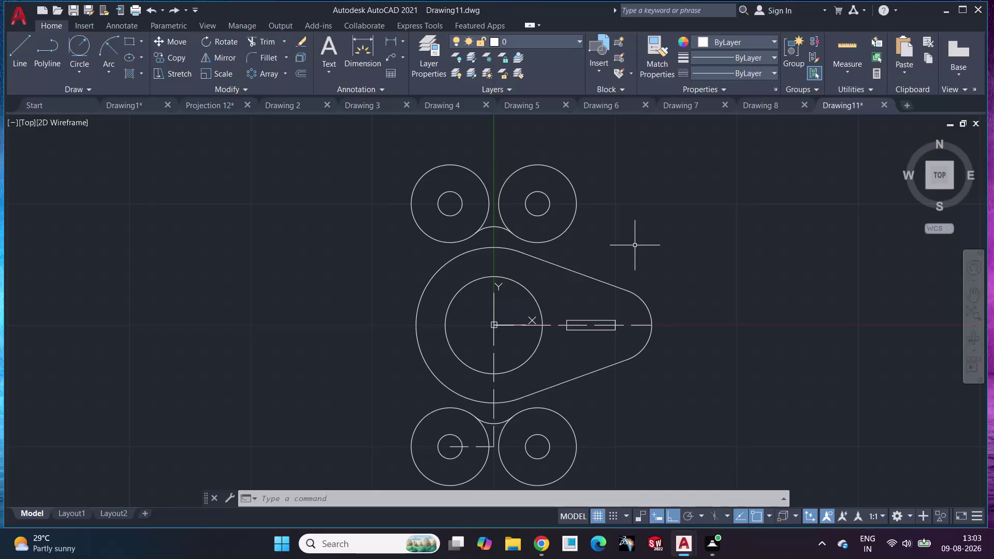
Draw a radius-32 Tan,Tan,Radius circle on the two top circles, undo it, and list circle methods.
middle_drag(642, 283, 642, 249)
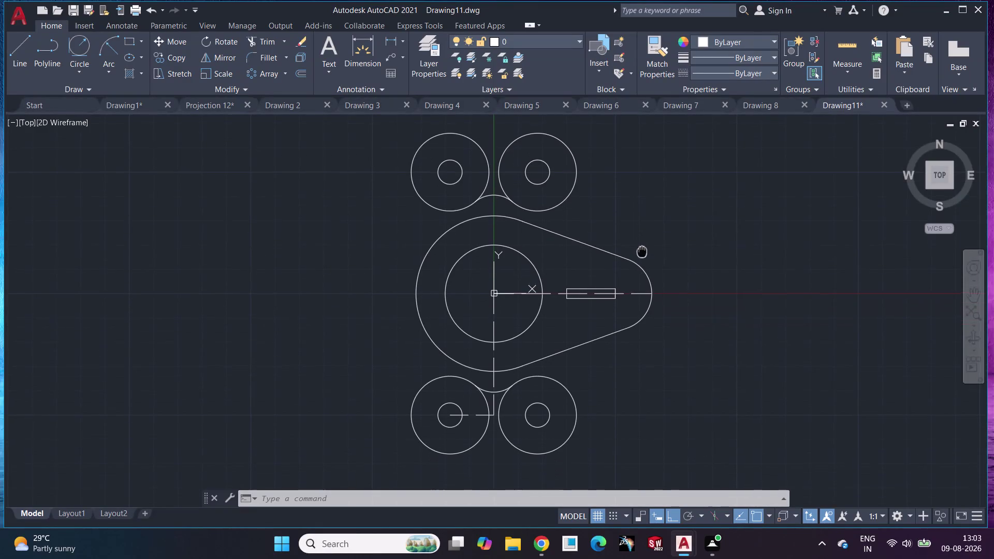
middle_drag(643, 249, 626, 289)
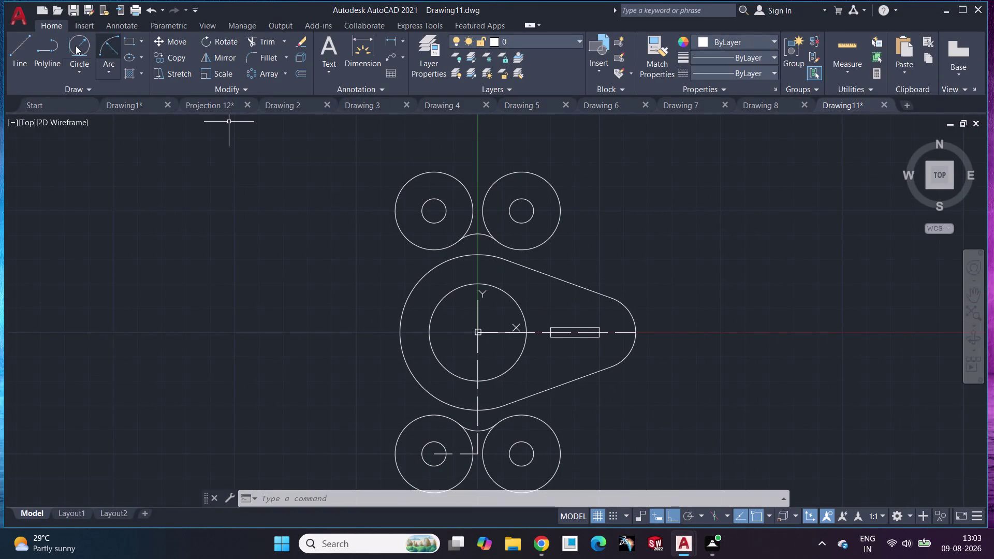
click(76, 46)
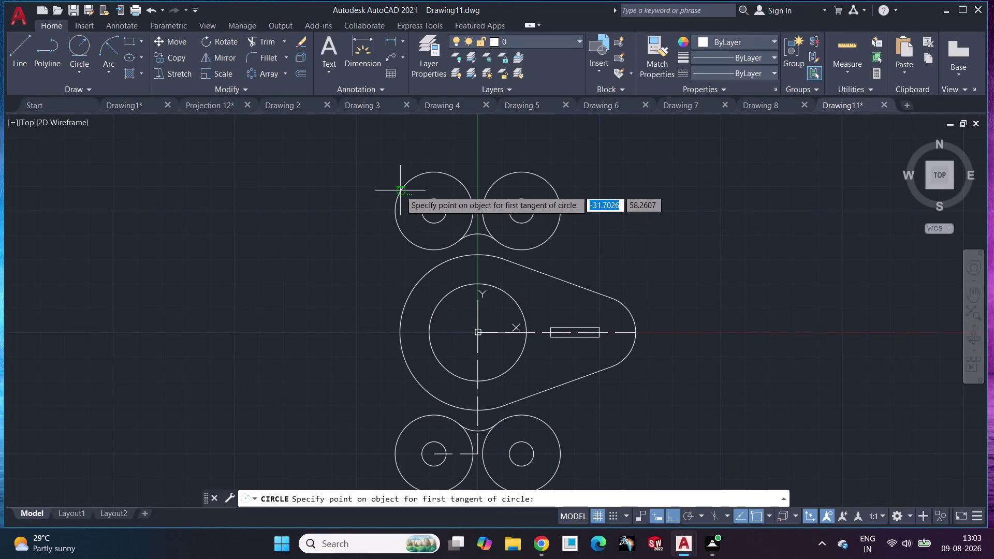
click(400, 191)
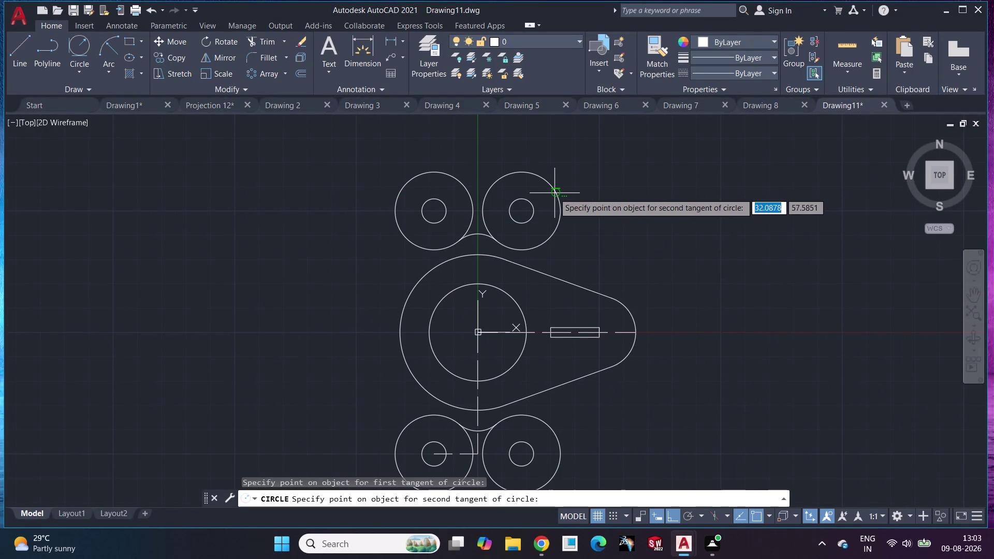
click(558, 196)
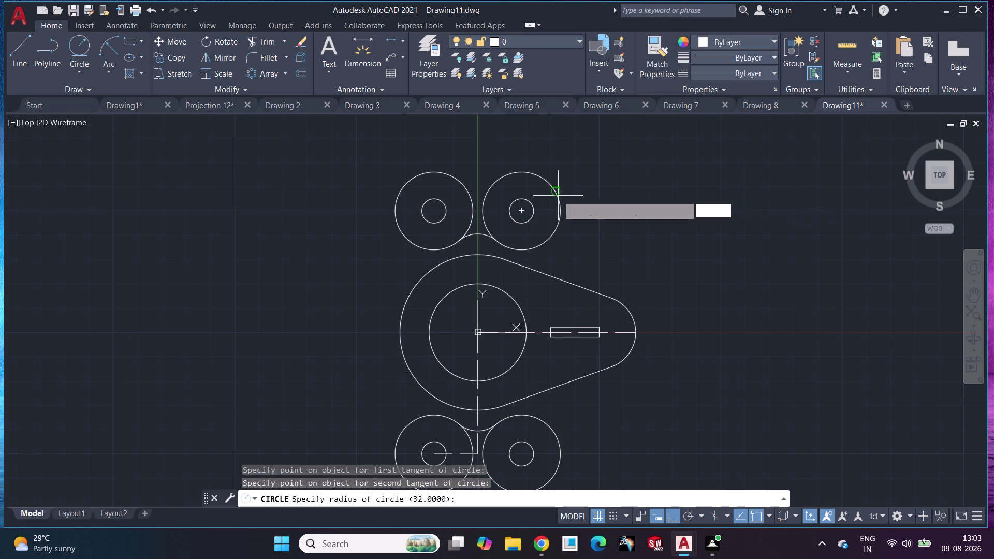
text(32)
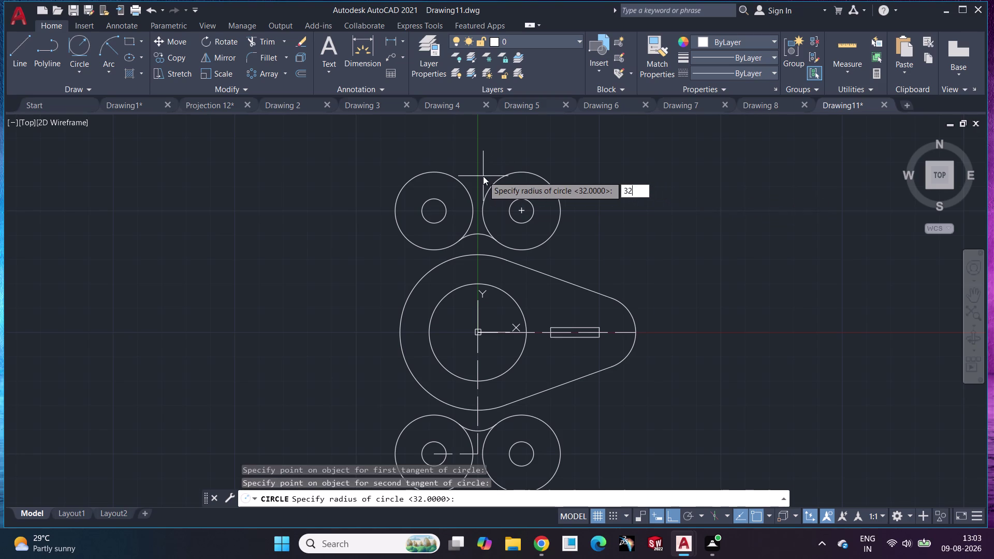
key(Return)
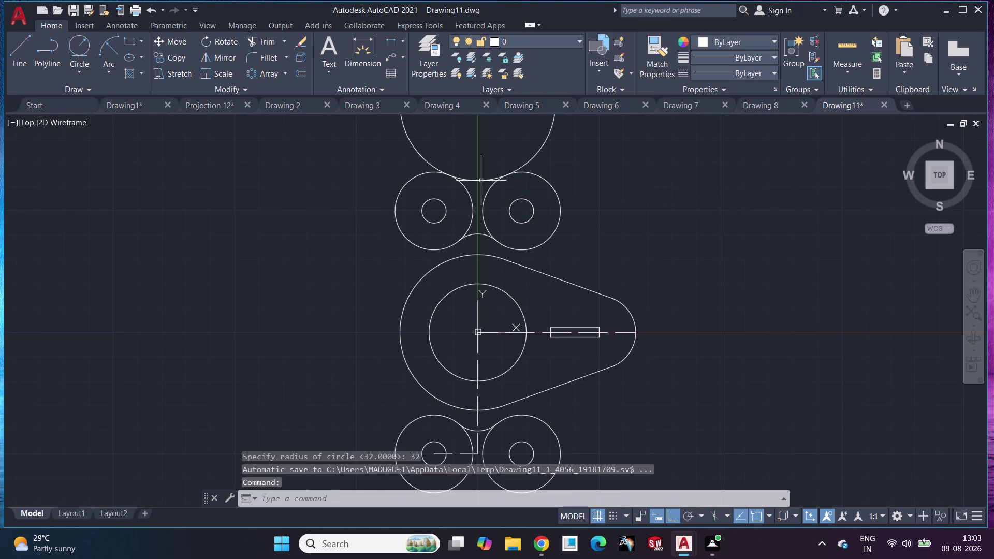
key(ctrl+z)
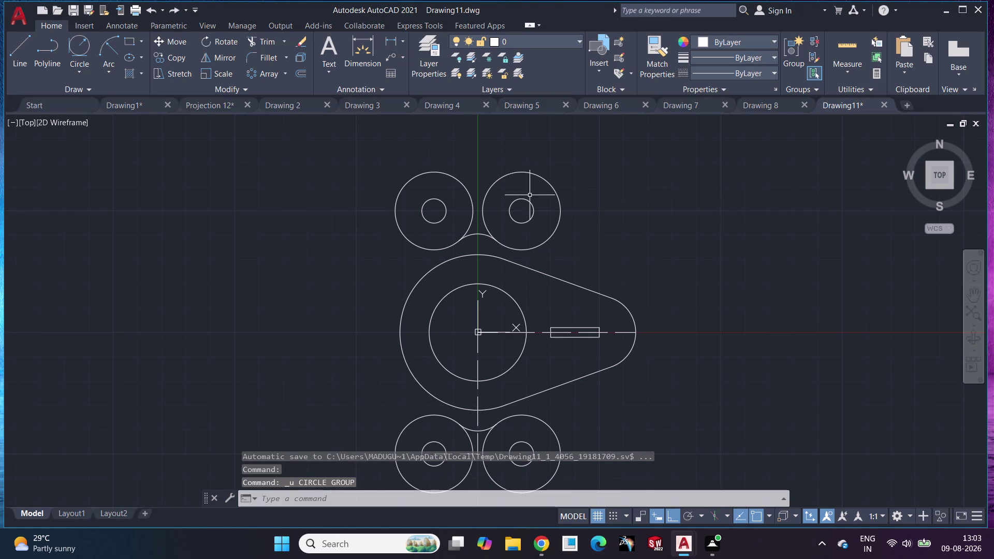
click(83, 72)
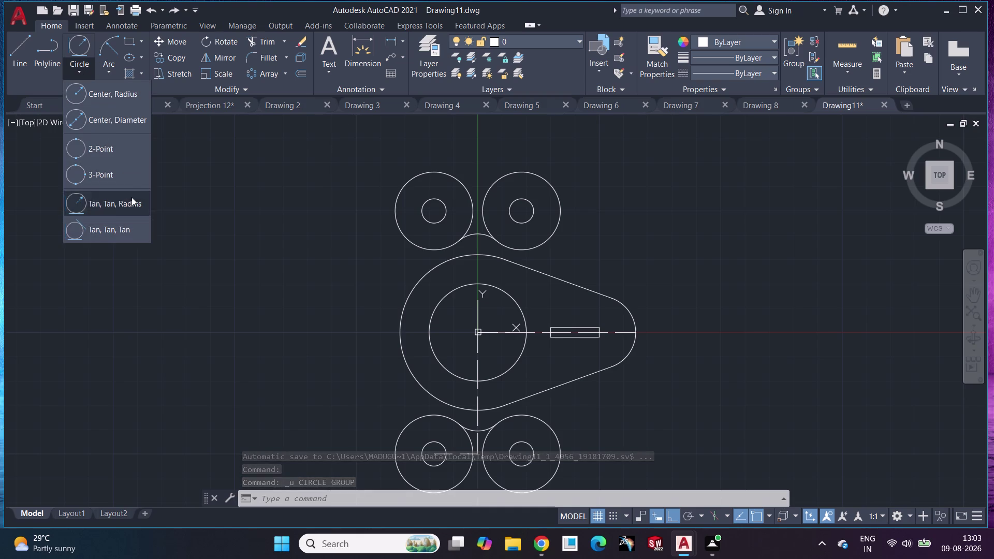
Draw a radius-12 circle tangent to the upper-left circle and the main outer circle.
click(208, 209)
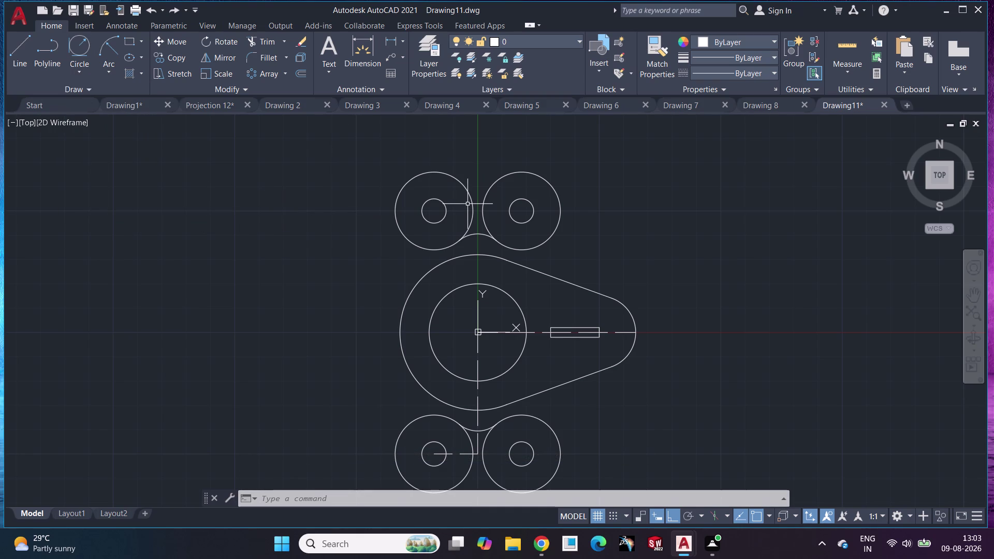
click(88, 41)
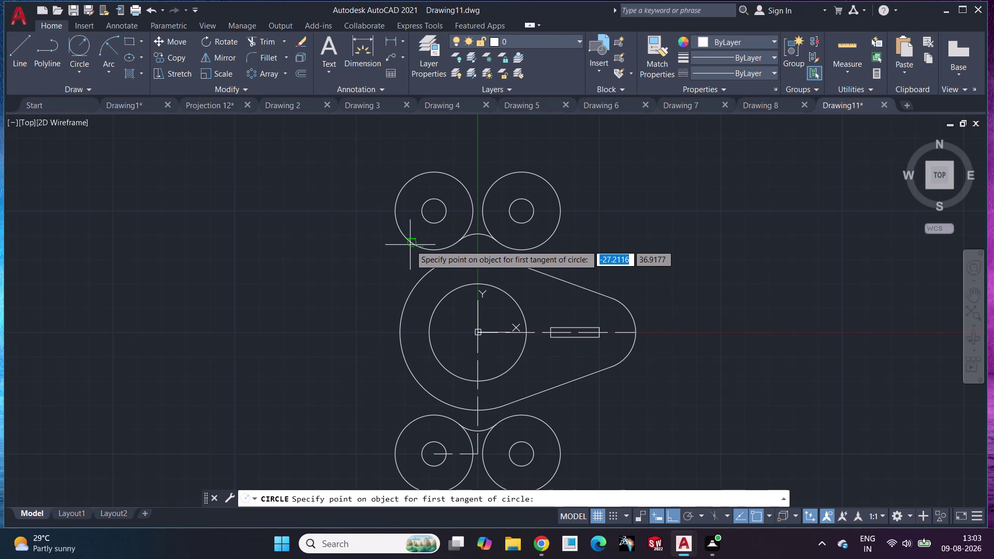
click(412, 244)
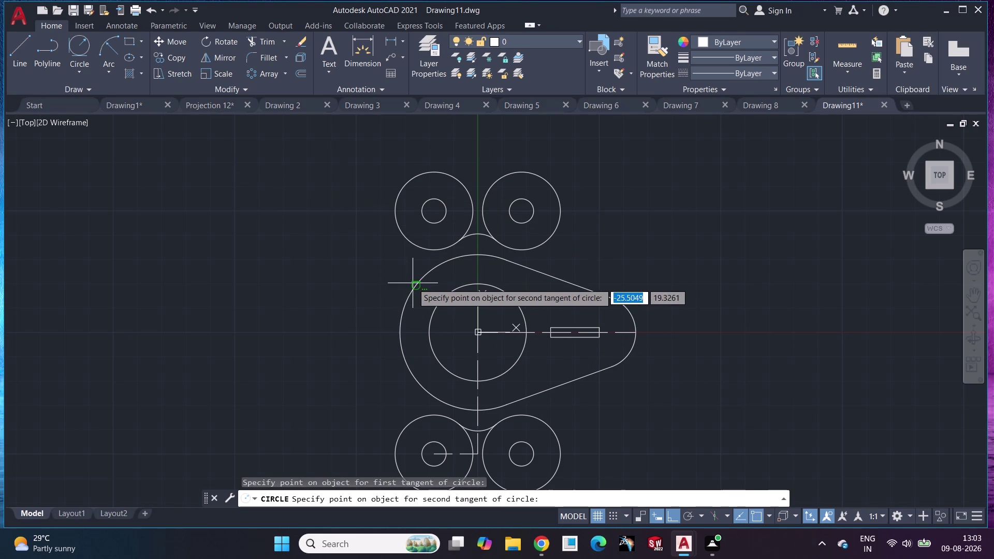
click(415, 286)
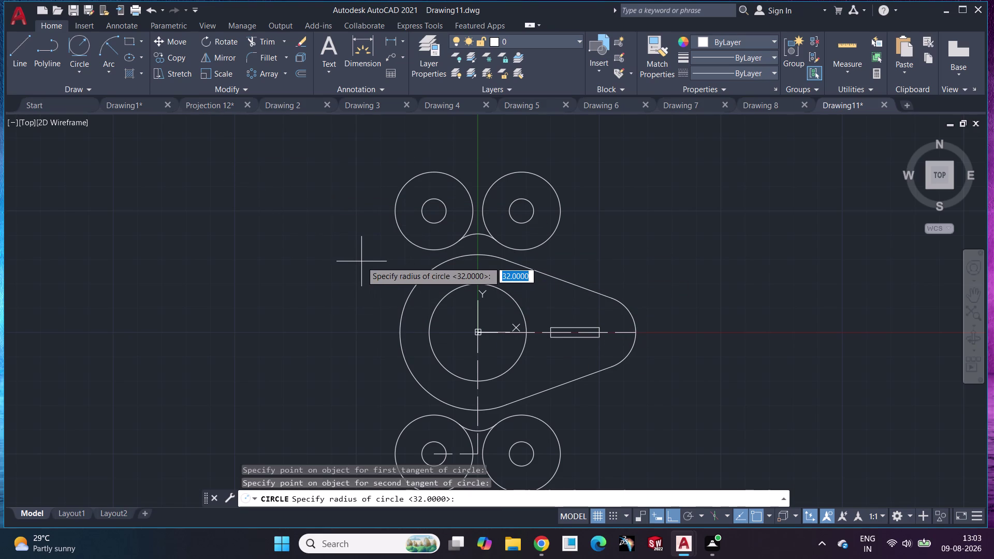
key(3)
key(BackSpace)
text(12)
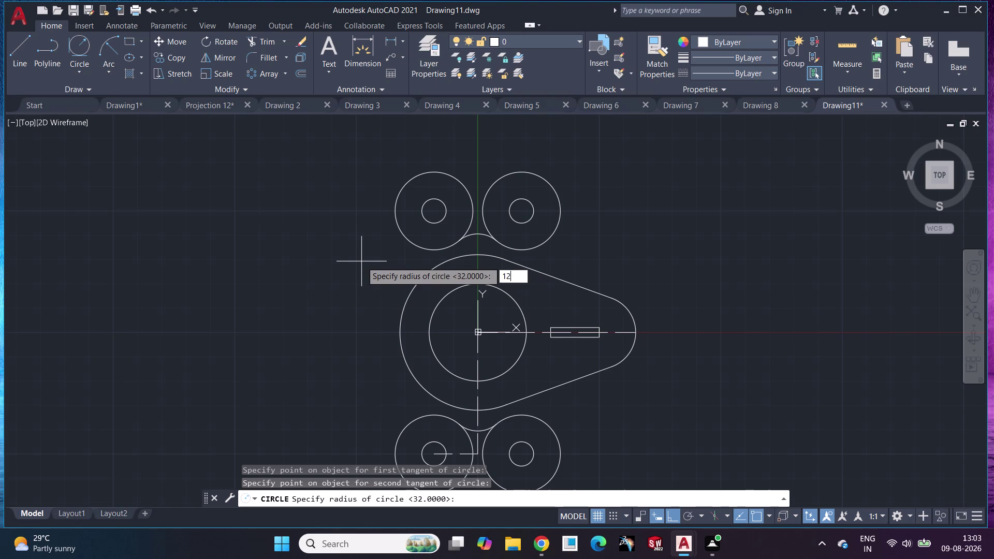
key(Return)
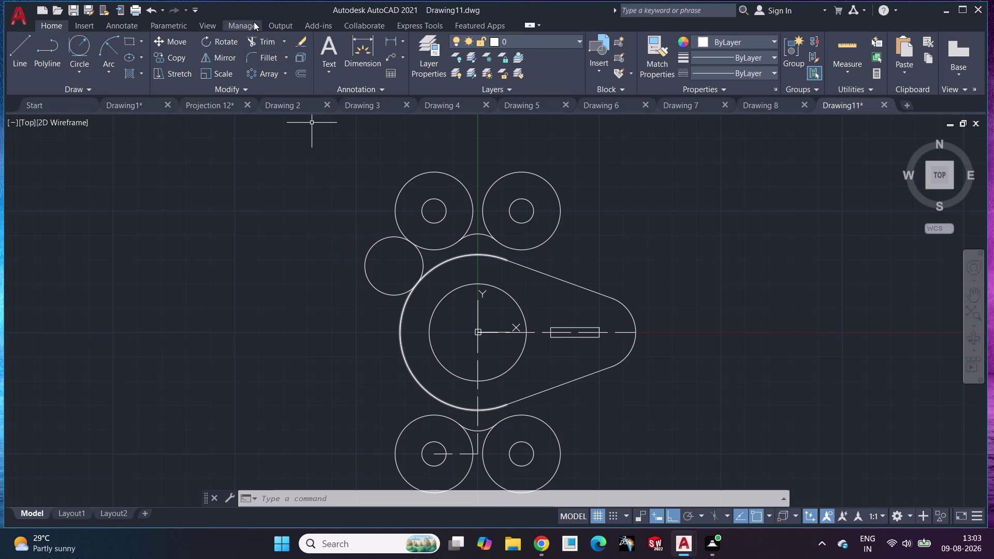
Trim the outer part of the R12 circle to leave a blending arc.
click(259, 36)
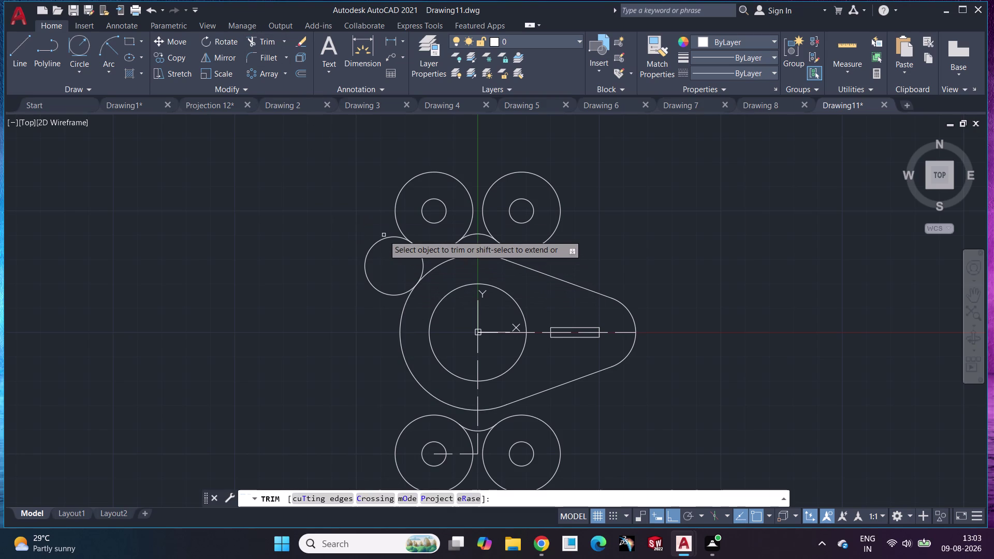
click(385, 237)
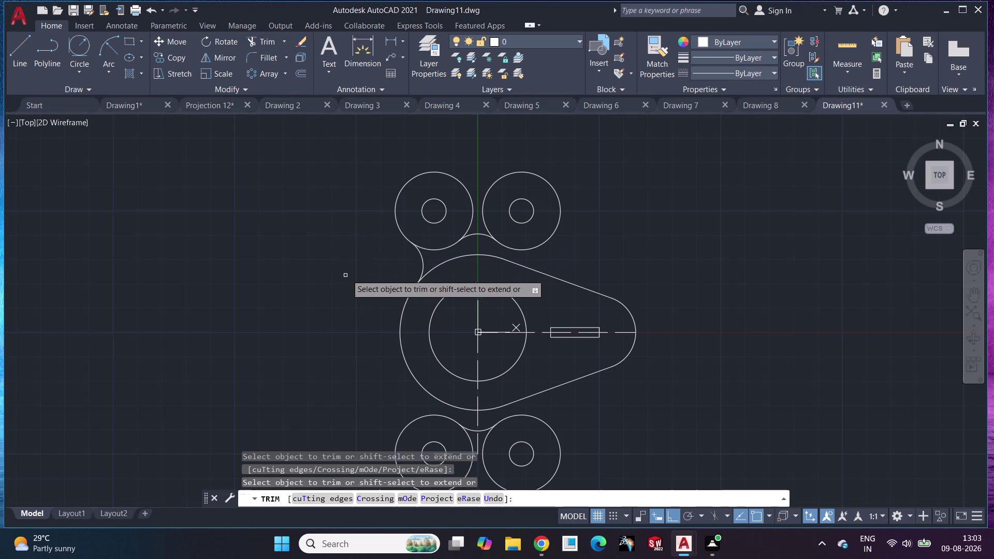
key(Escape)
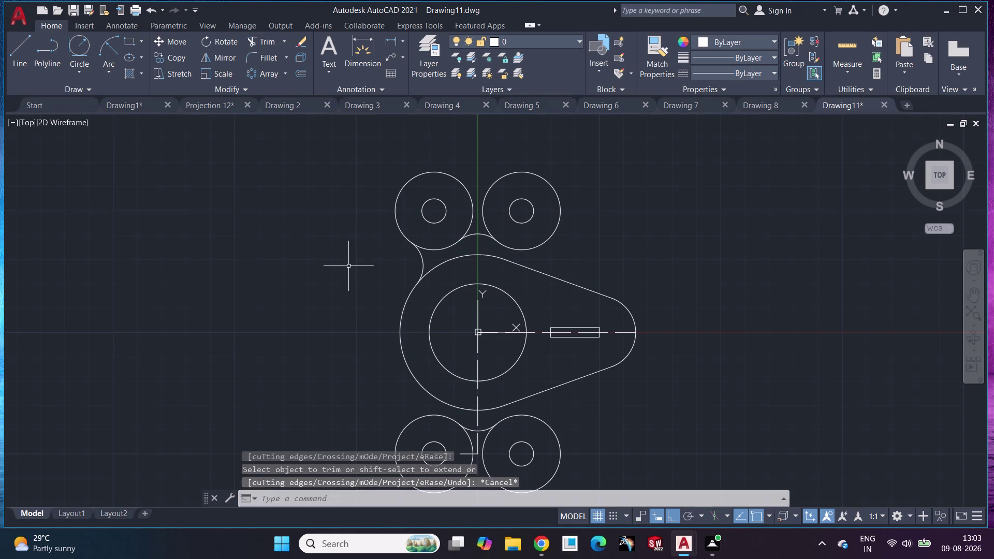
click(17, 45)
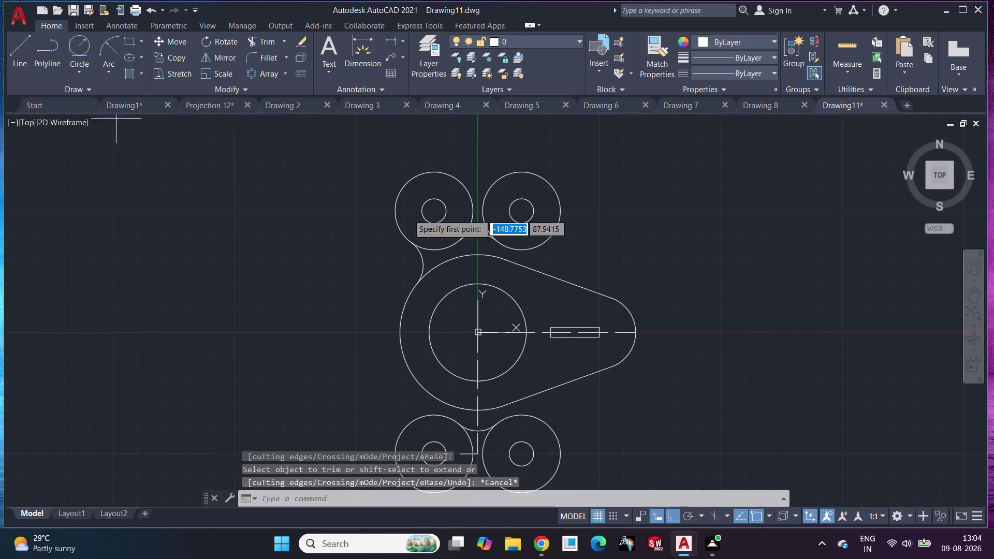
Draw a vertical line from the upper-right circle down to the sloped edge, then select it with the R12 arc.
scroll(up, 3)
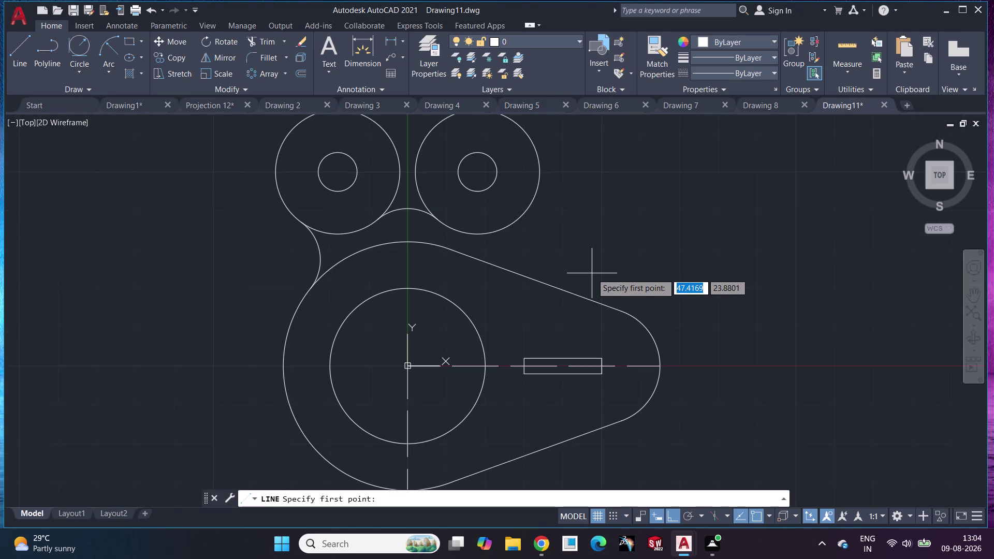
middle_drag(605, 283, 583, 174)
middle_drag(583, 173, 612, 276)
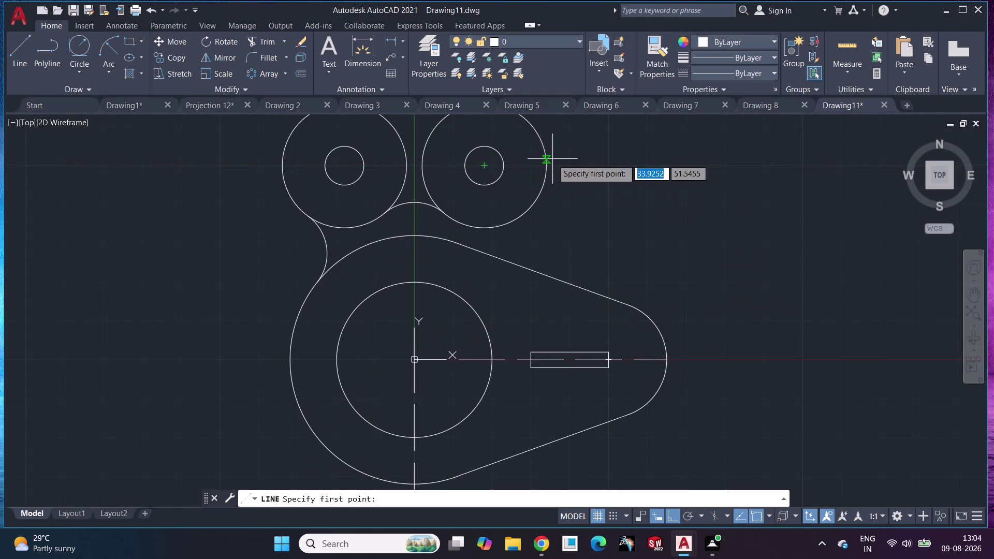
click(546, 163)
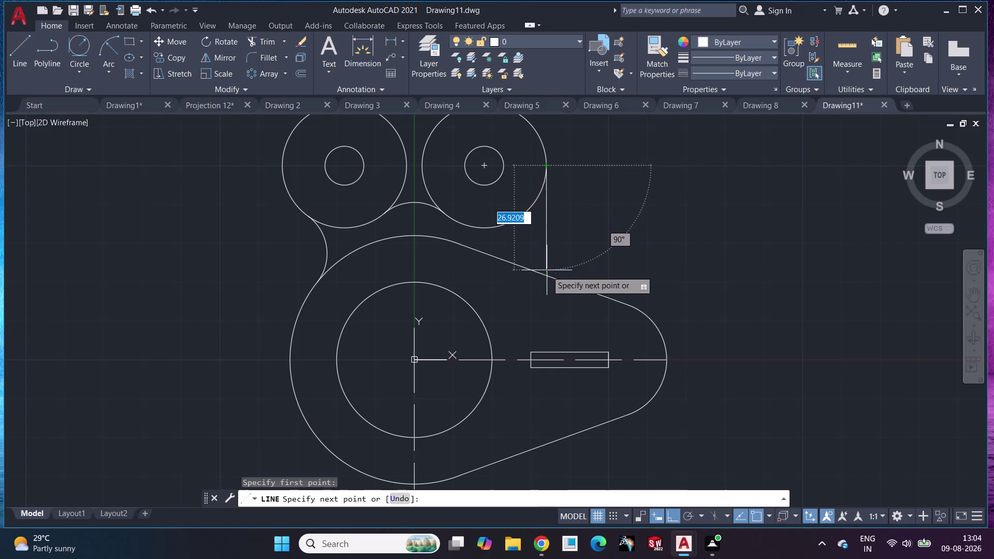
click(545, 273)
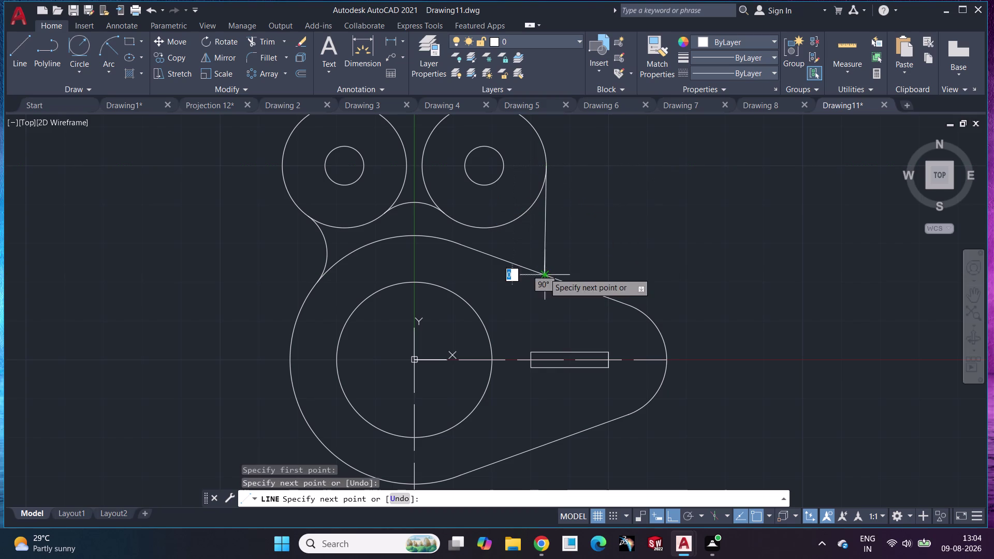
key(Escape)
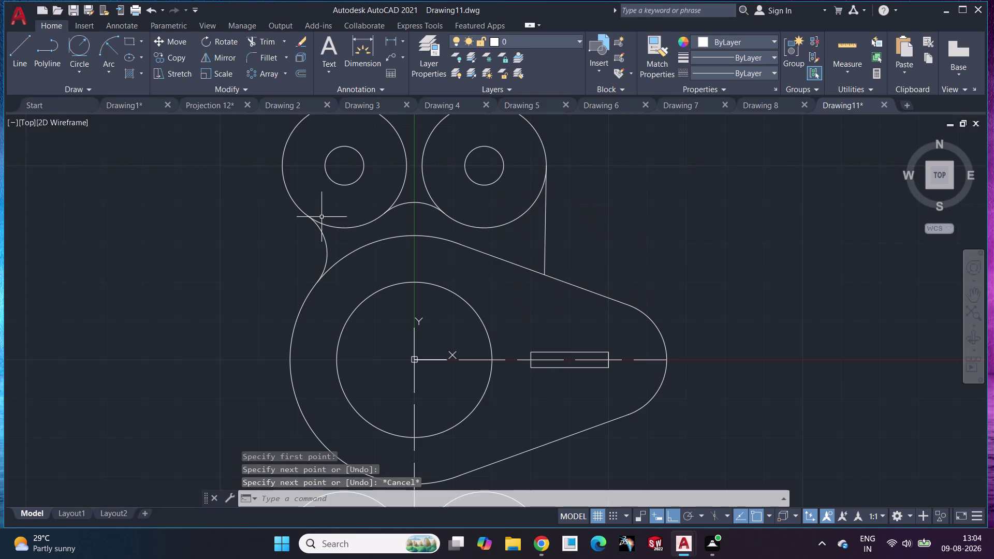
click(326, 246)
click(544, 227)
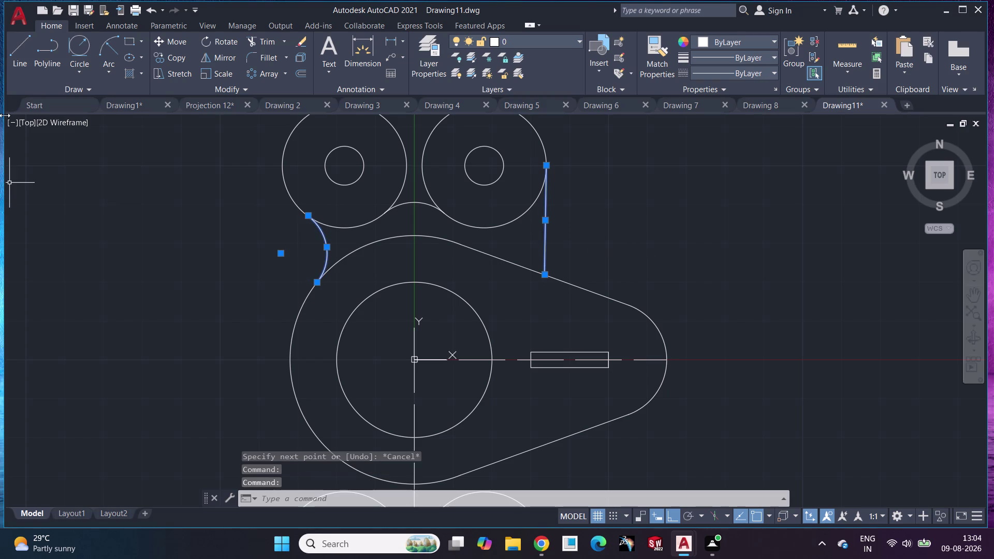
Mirror the R12 arc and vertical line across the horizontal centreline, keeping the originals.
click(227, 61)
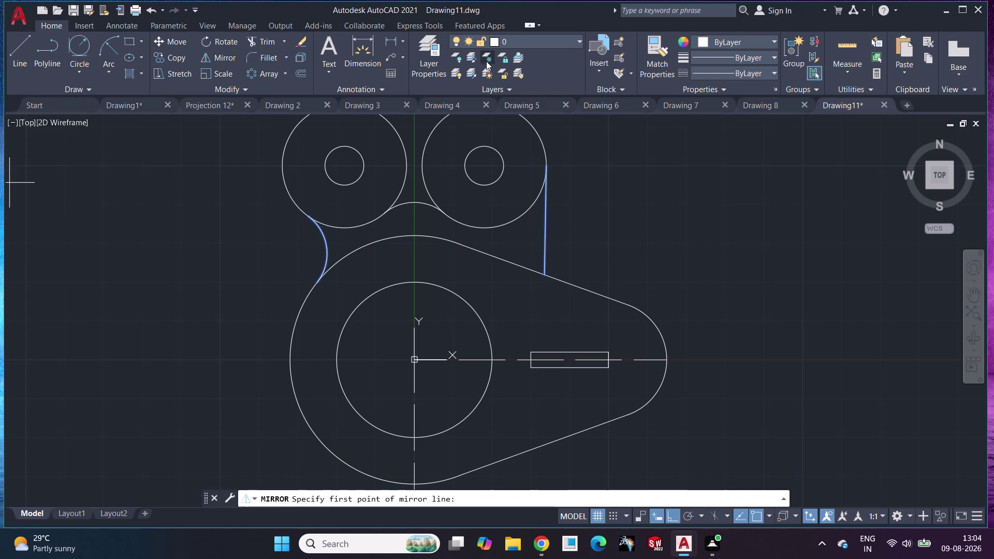
click(411, 357)
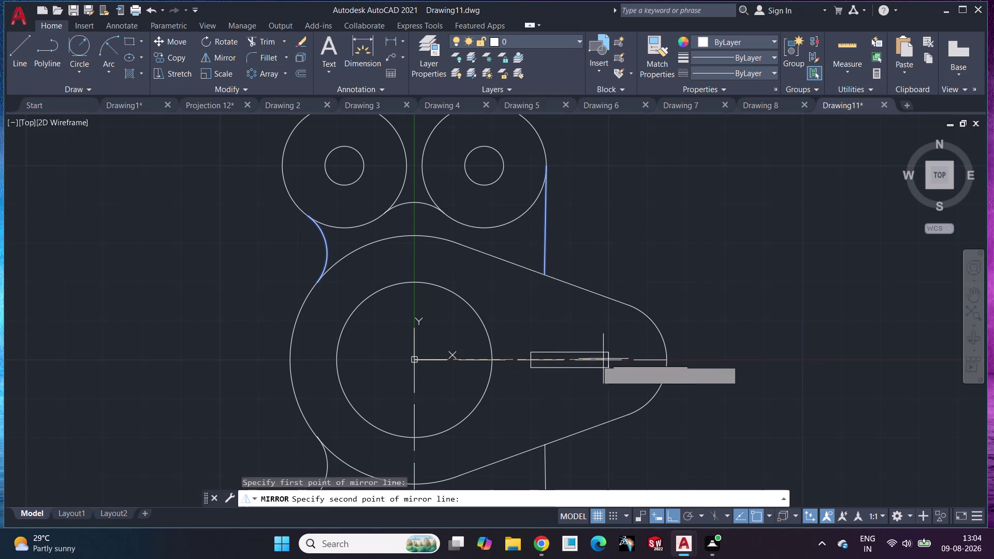
click(667, 360)
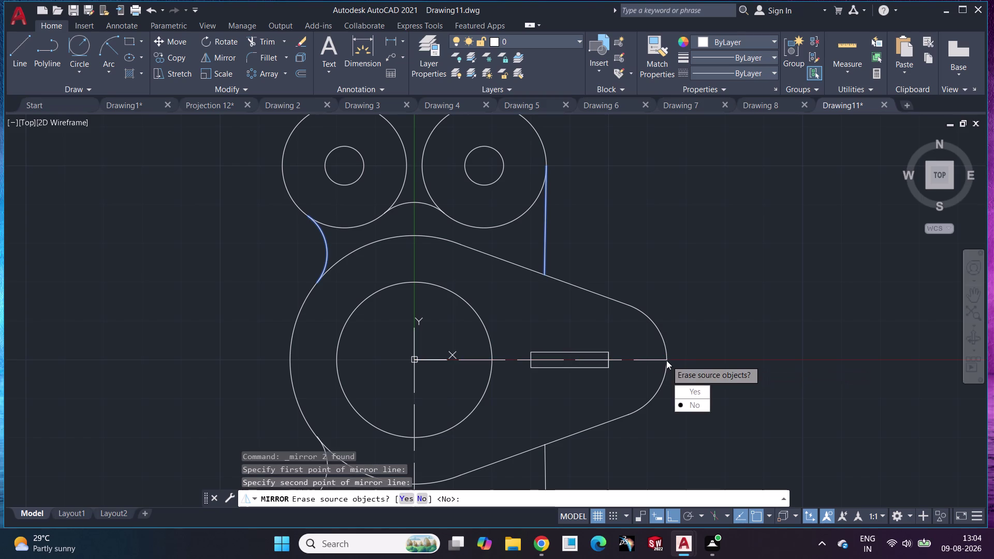
drag(689, 405, 666, 360)
Pan and zoom until the slot right of the central circle fills the view.
scroll(down, 3)
middle_drag(644, 313, 647, 110)
scroll(up, 3)
scroll(up, 3)
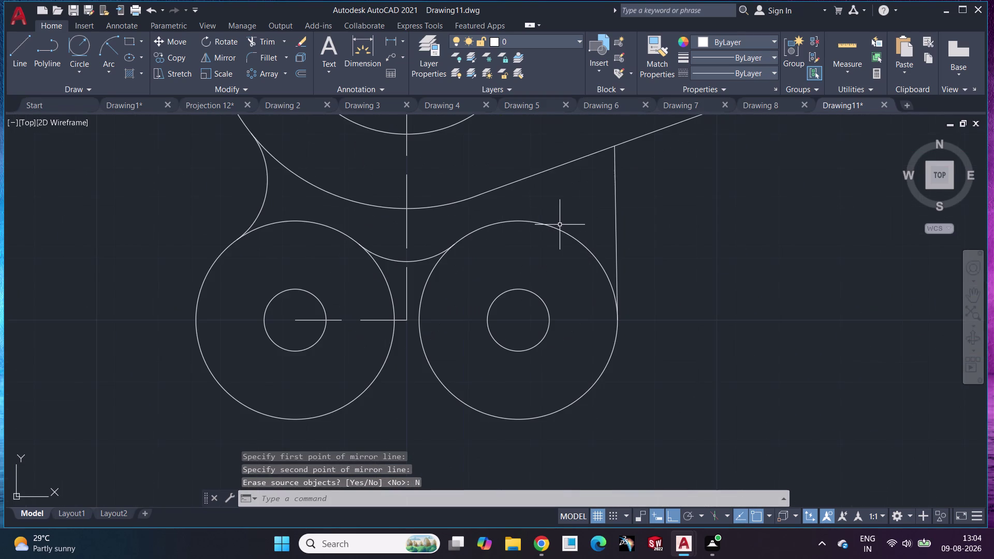
scroll(down, 3)
scroll(down, 3)
middle_drag(573, 230, 569, 315)
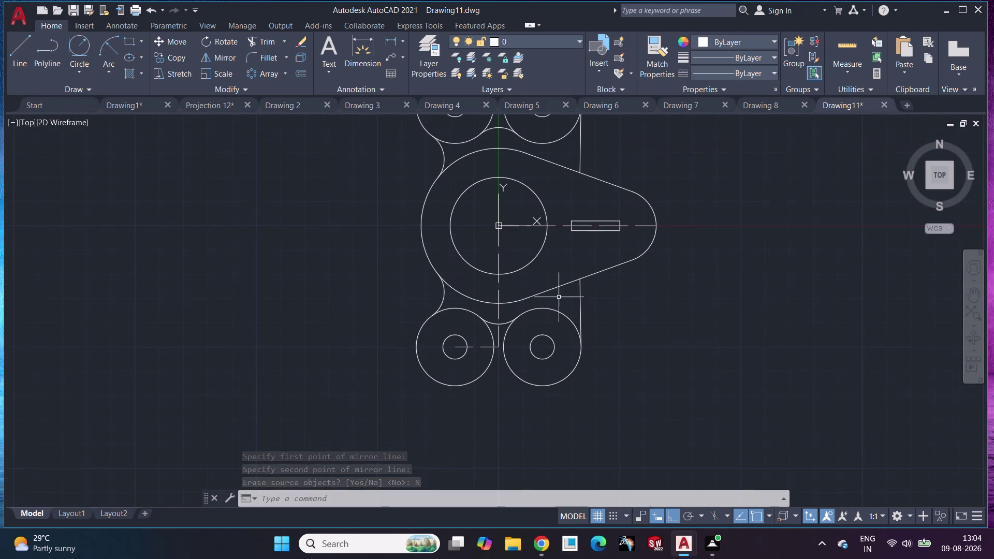
scroll(up, 3)
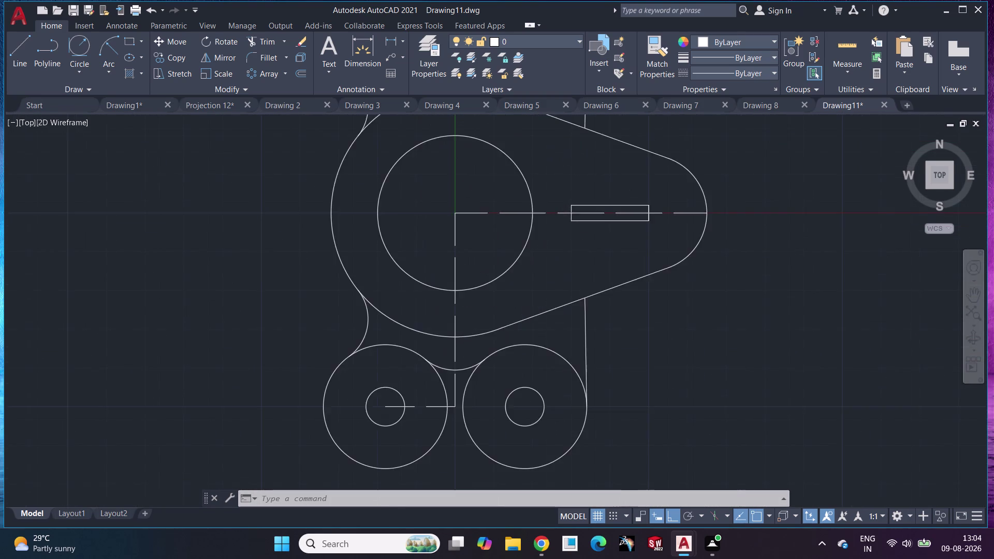
middle_drag(573, 246, 570, 279)
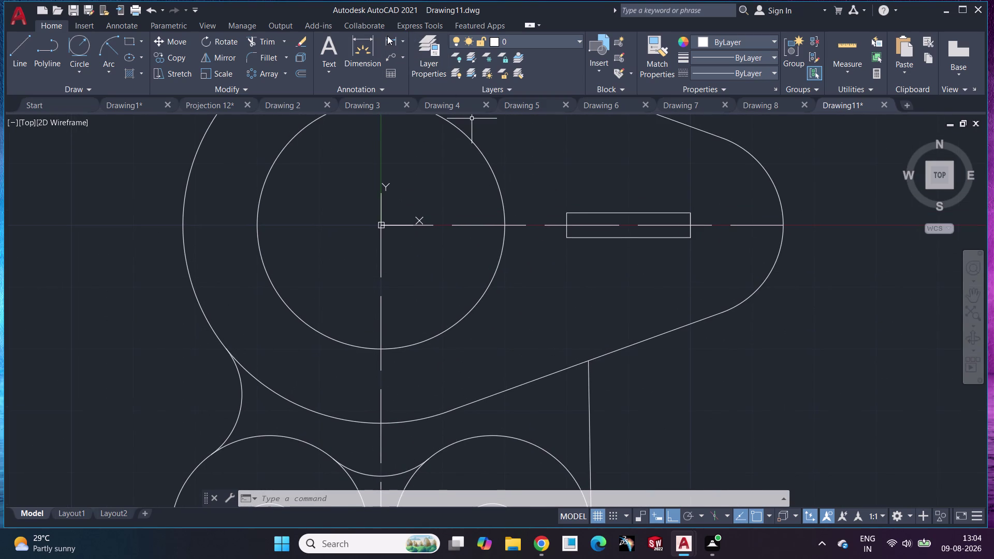
Dimension the slot's length as 20 above it and its width as 4 to the left.
click(358, 50)
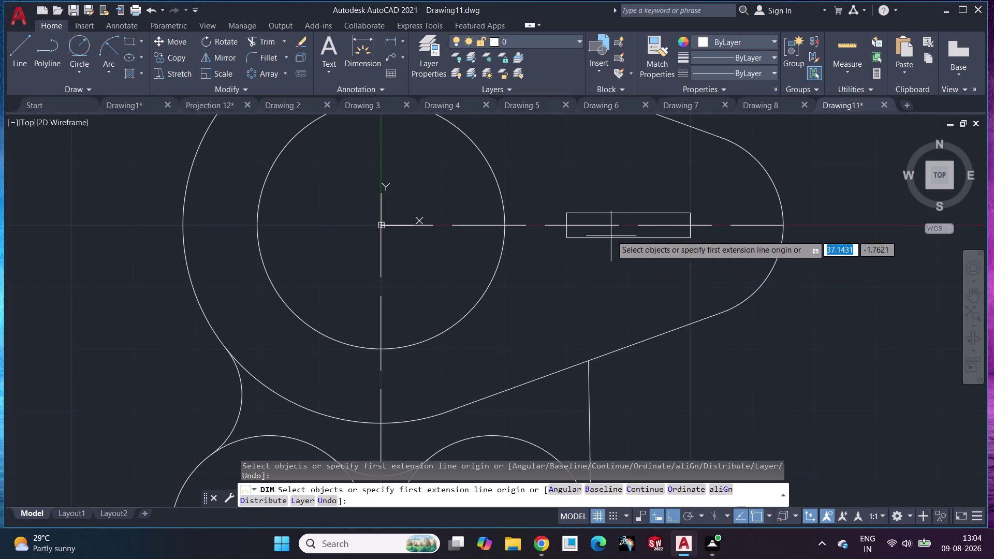
click(619, 214)
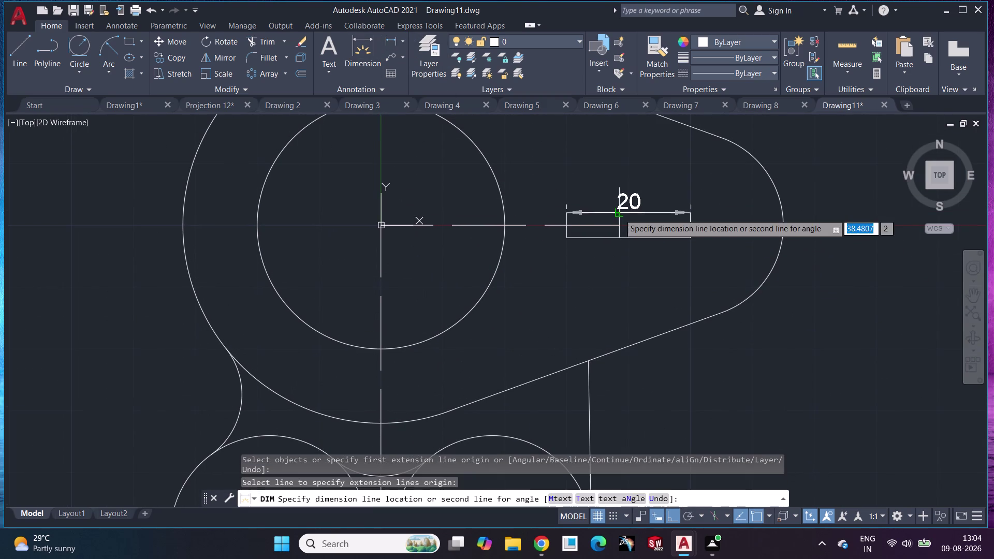
click(622, 176)
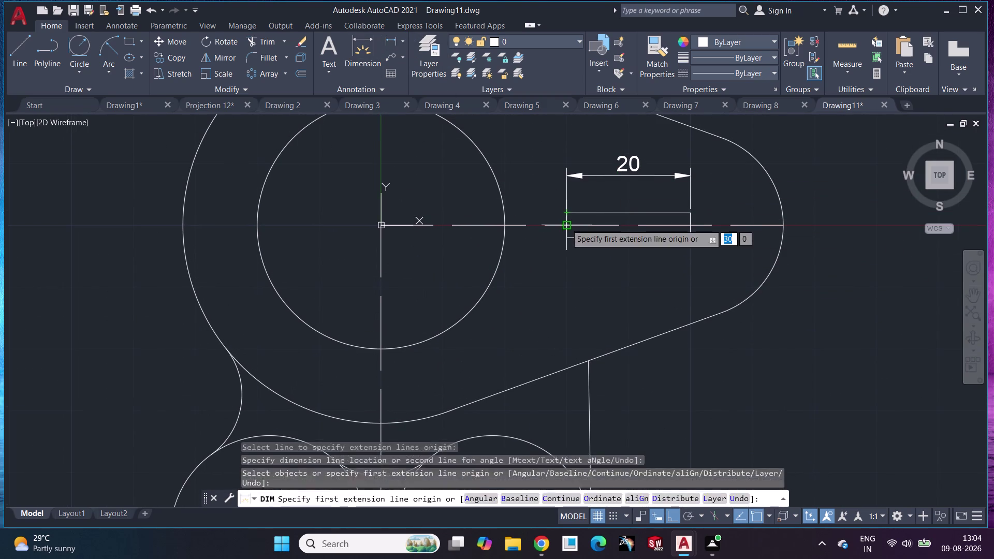
scroll(up, 3)
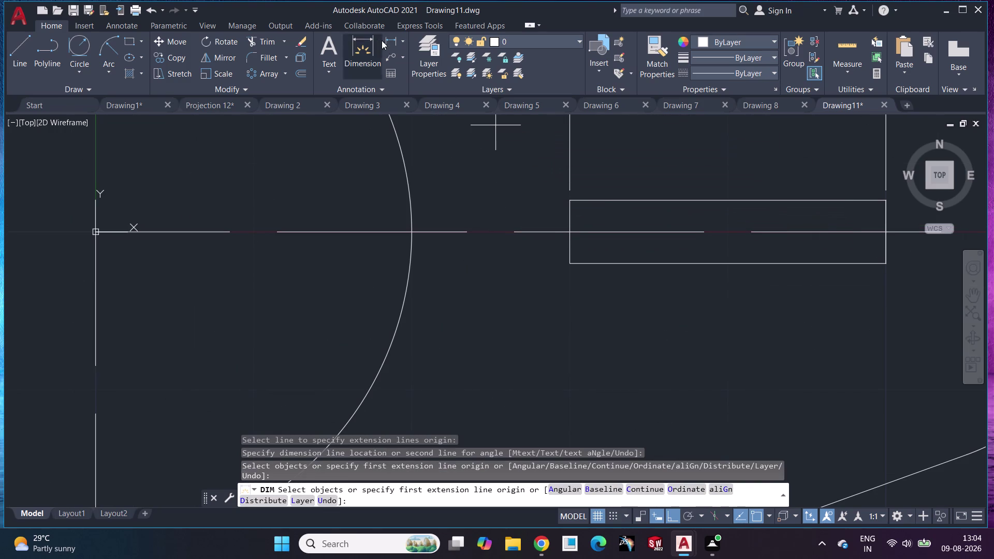
click(396, 33)
click(392, 38)
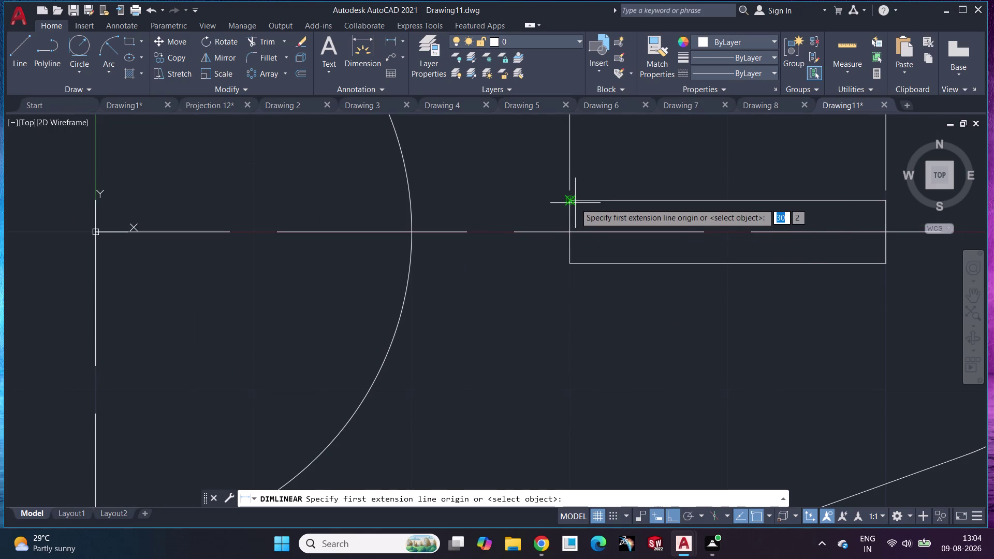
click(574, 199)
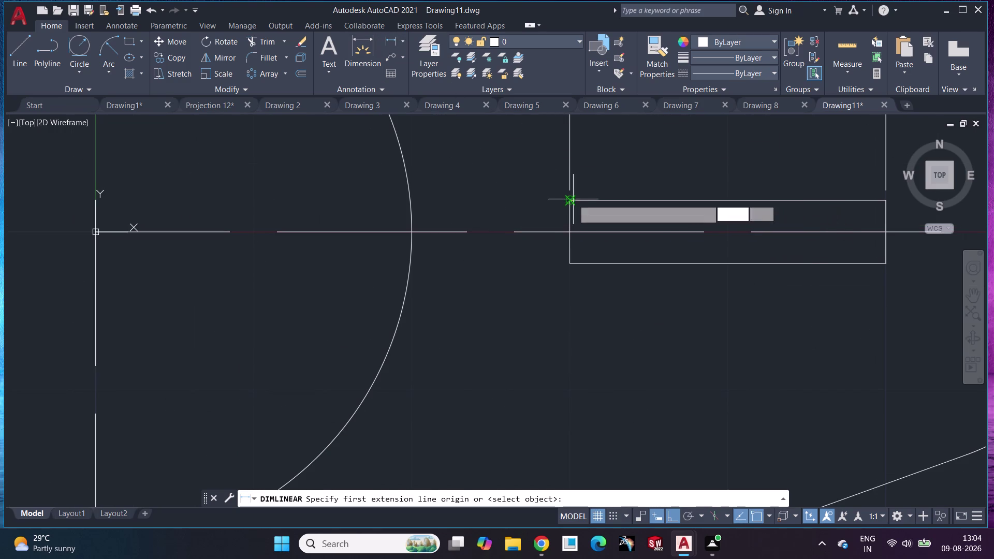
click(570, 261)
click(509, 240)
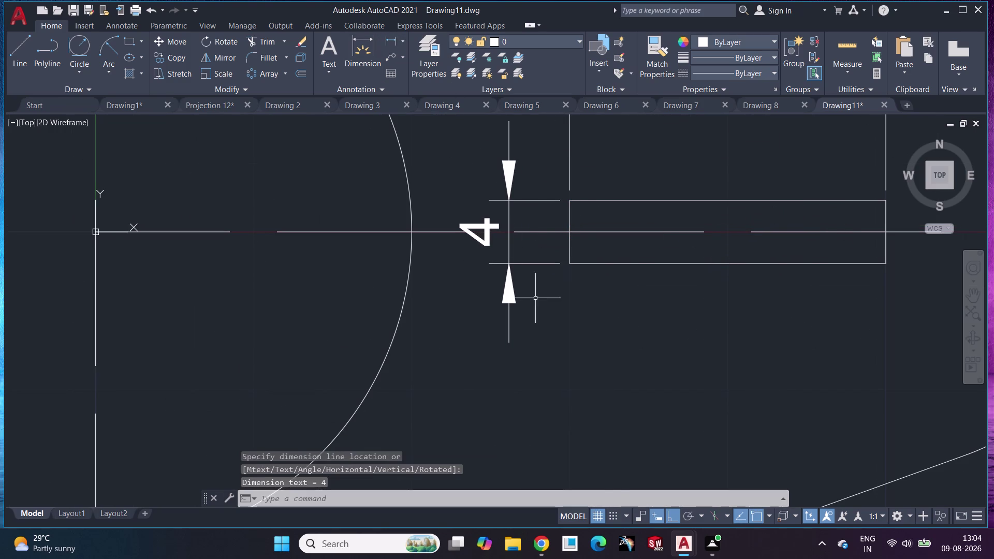
scroll(down, 3)
scroll(down, 3)
scroll(down, 3)
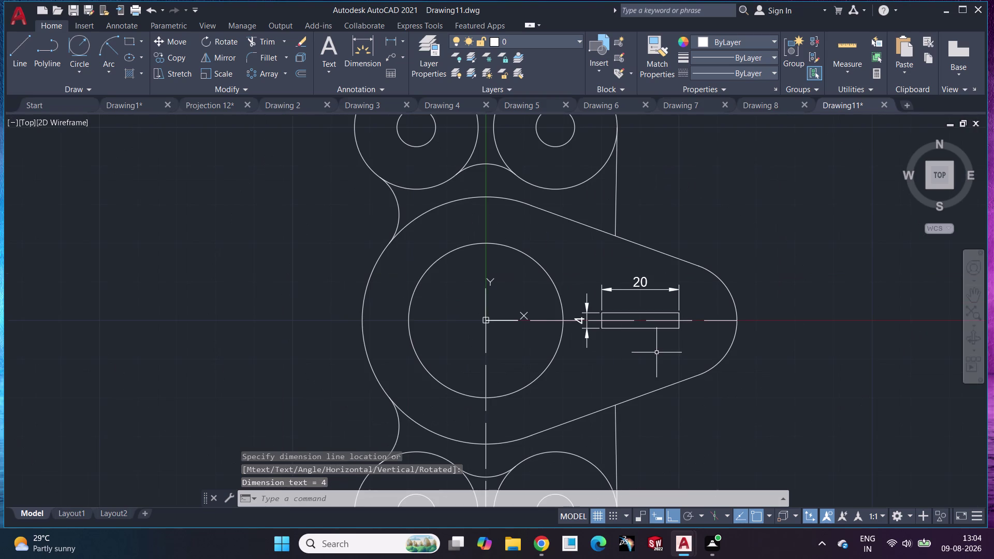
scroll(up, 3)
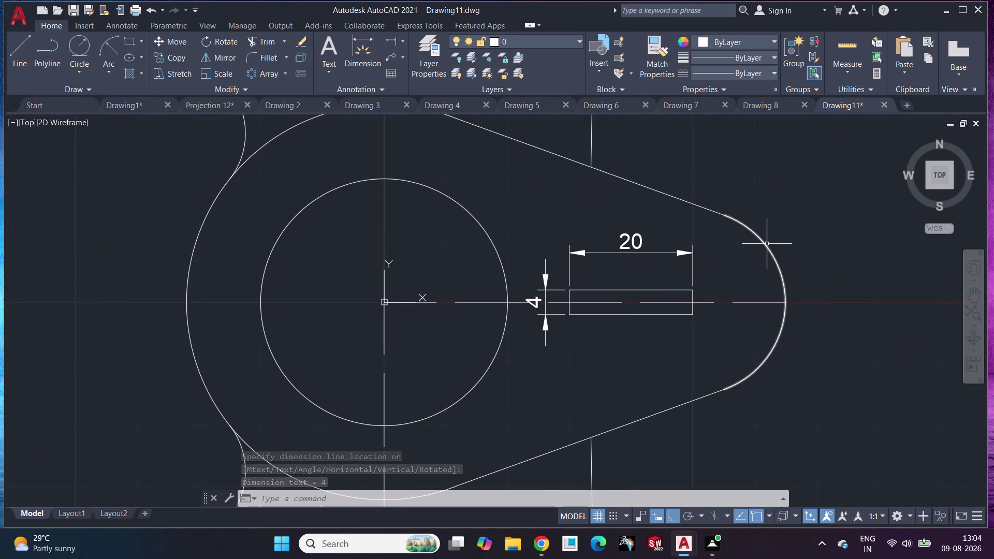
key(space)
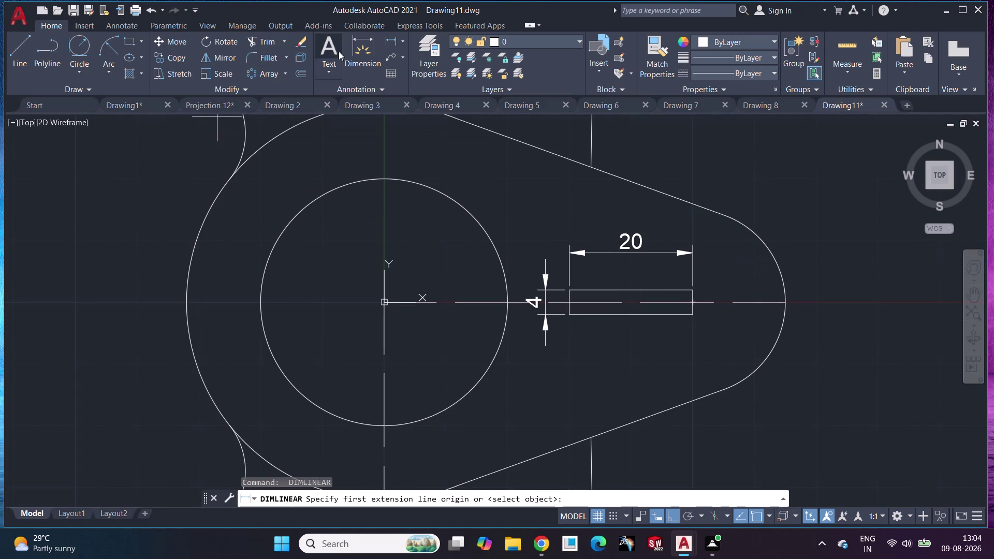
Add R15 to the right end arc, Ø40 to the central hole and R32 to the outer arc.
click(352, 51)
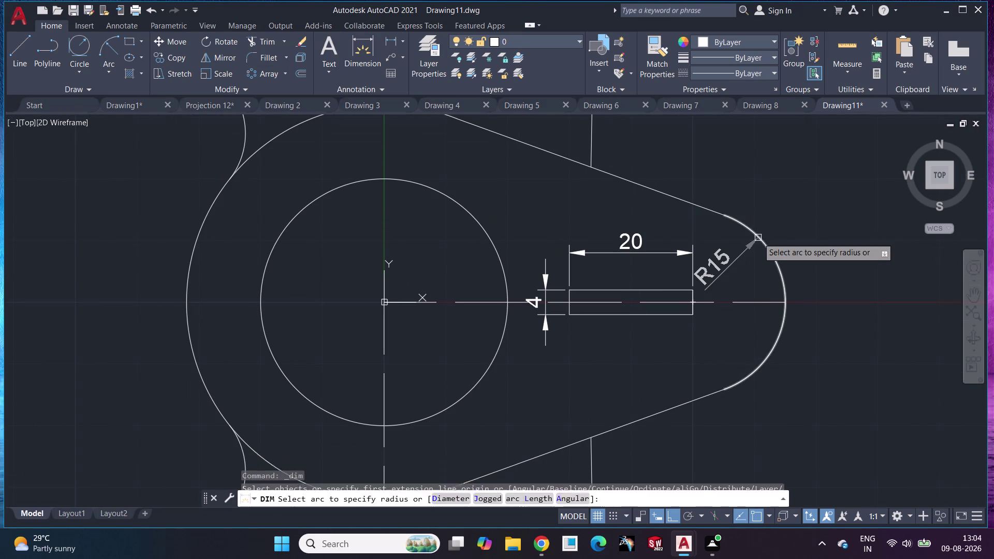
click(758, 238)
click(885, 186)
scroll(down, 3)
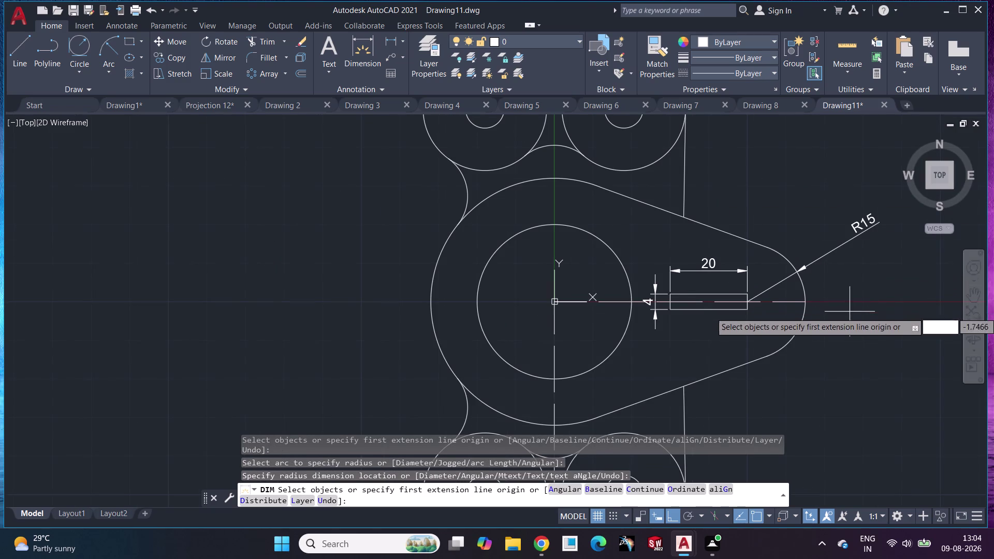
click(601, 240)
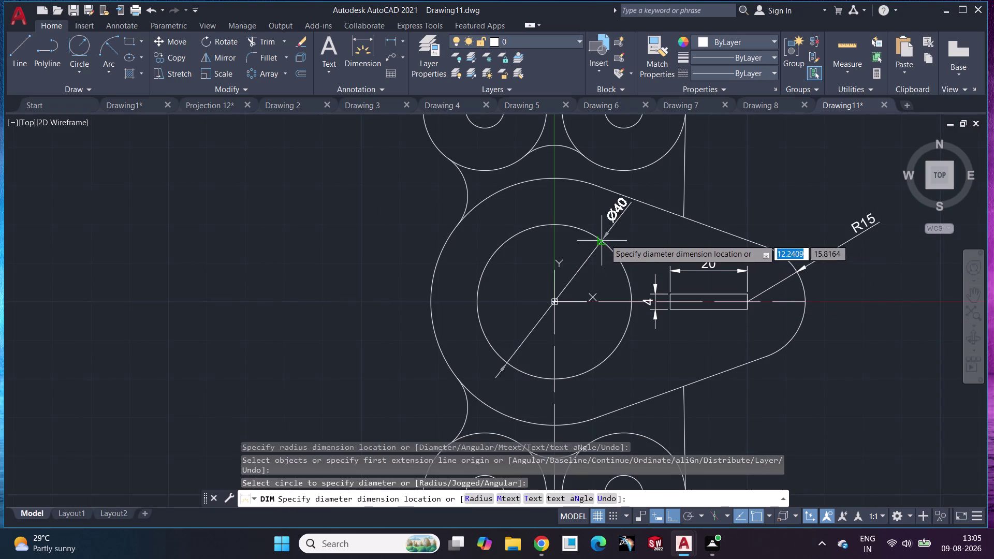
click(355, 208)
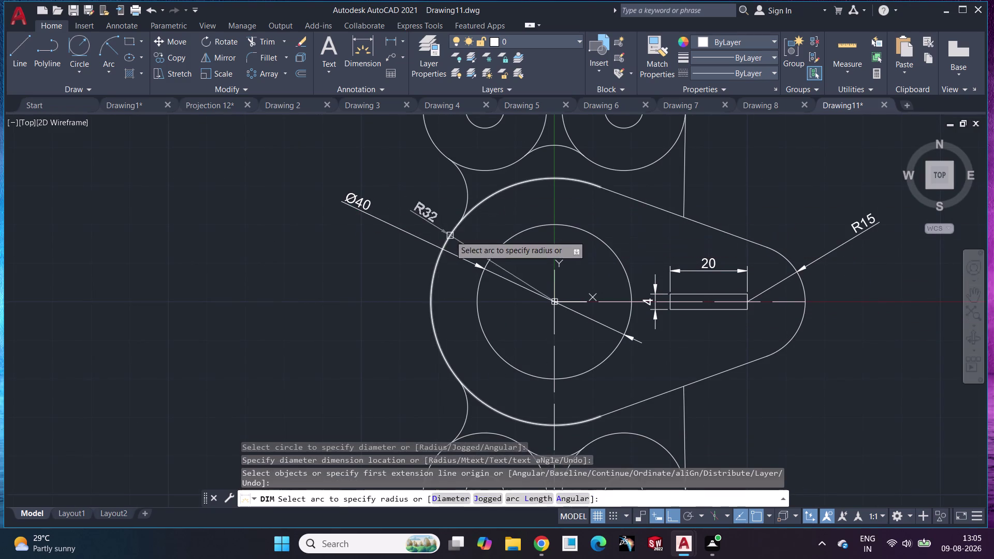
click(450, 235)
click(302, 314)
scroll(down, 3)
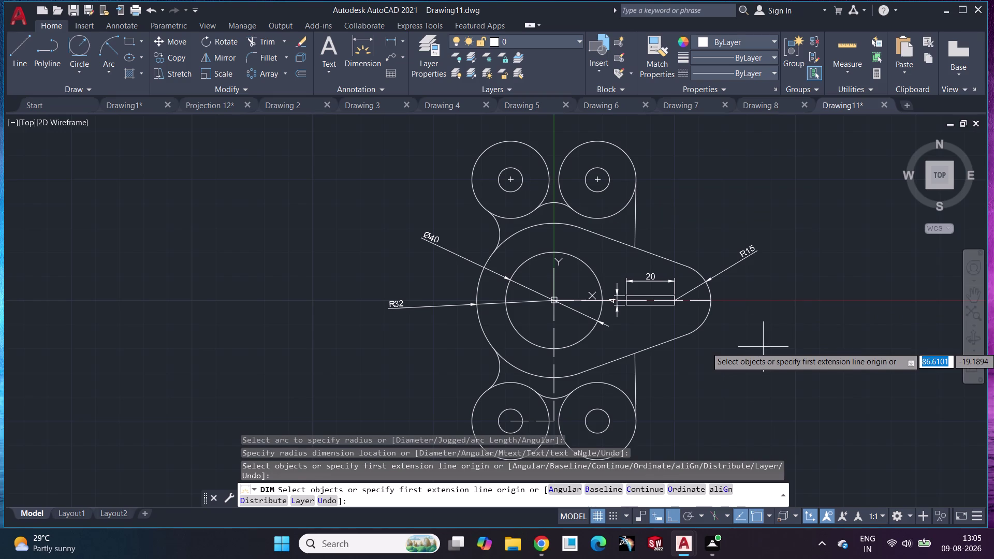
key(Escape)
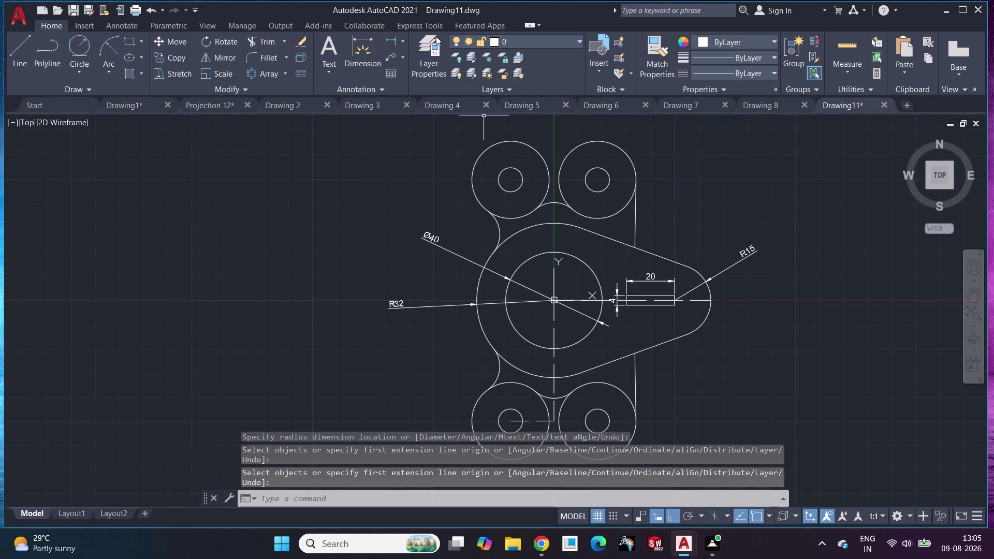
click(393, 40)
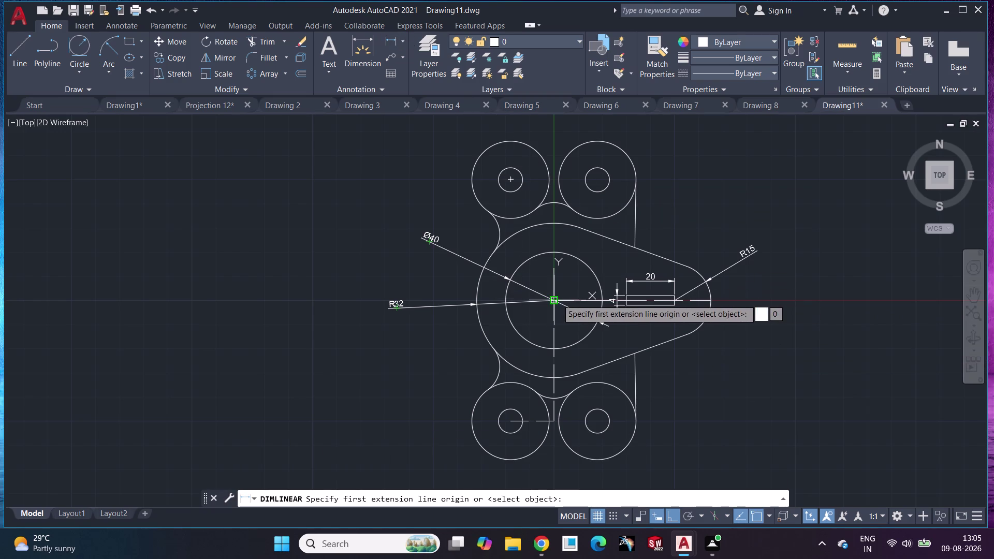
Add a 65 horizontal dimension from the central hole centre to the plate's right end.
click(556, 298)
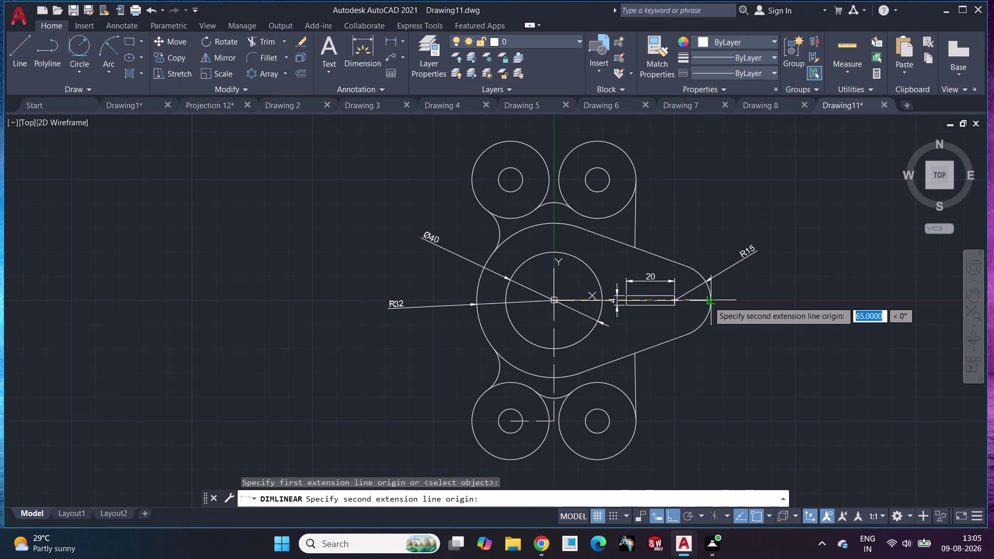
click(709, 302)
click(670, 481)
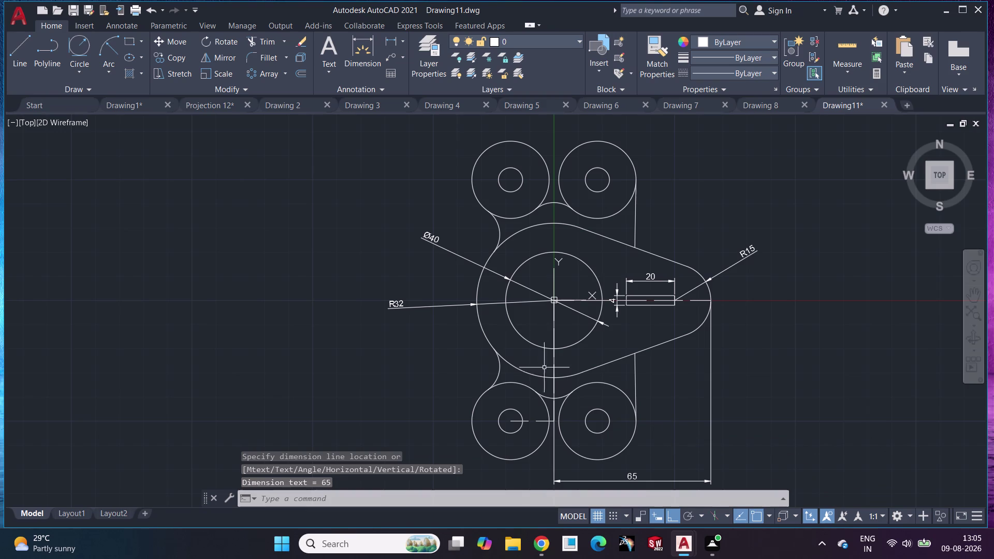
key(space)
Add a 50 vertical dimension from the central hole centre to the lower bolt hole centre.
middle_drag(568, 326, 562, 213)
click(545, 185)
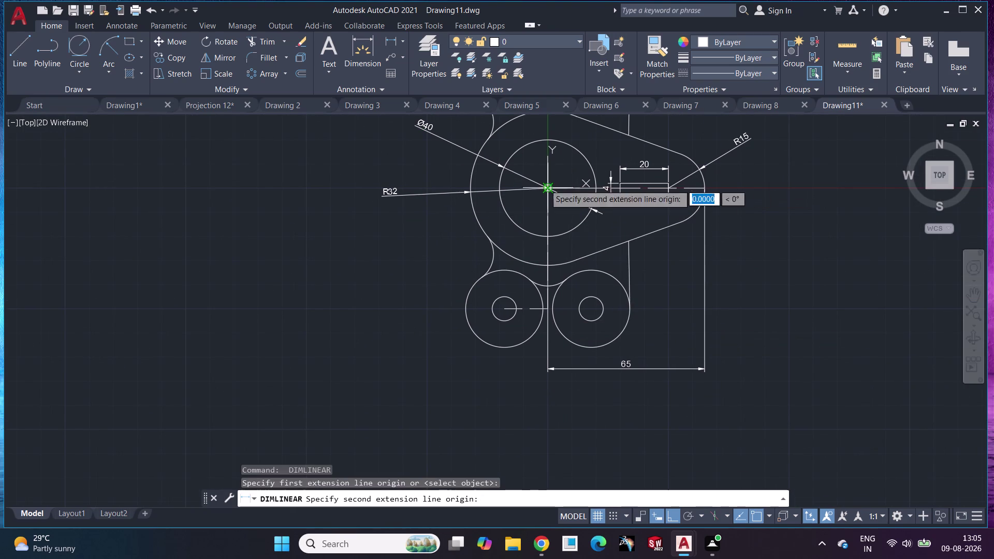
drag(501, 313, 500, 306)
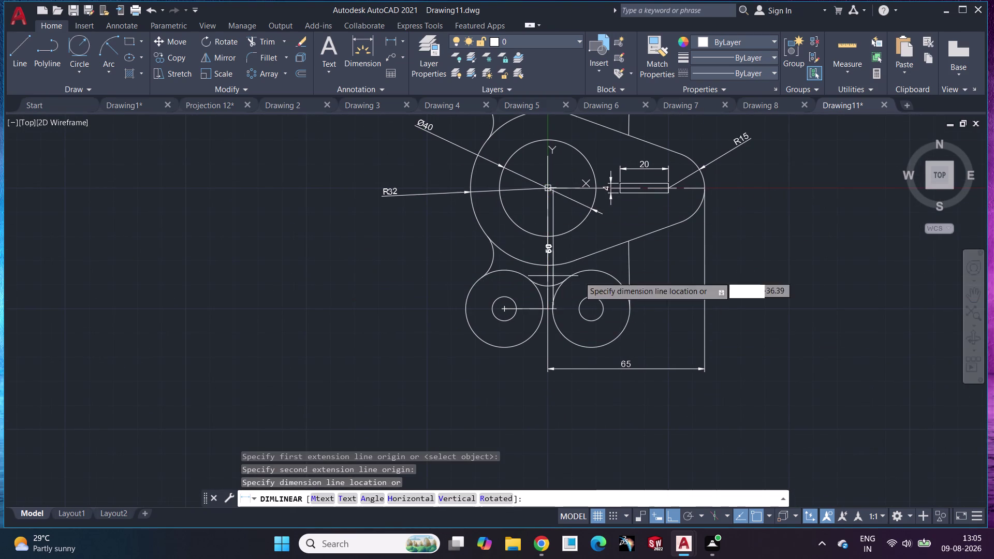
click(663, 299)
click(784, 293)
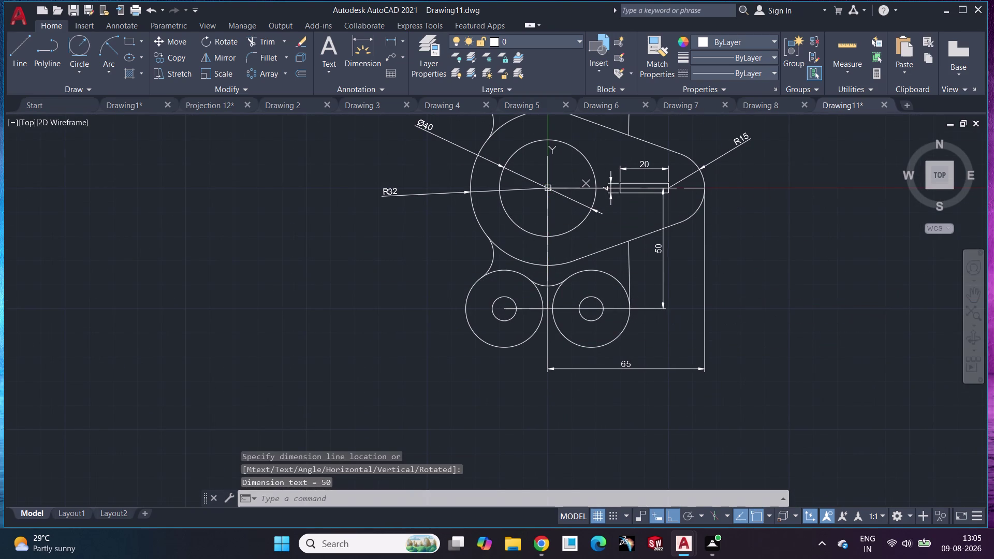
key(Escape)
middle_drag(786, 288, 738, 343)
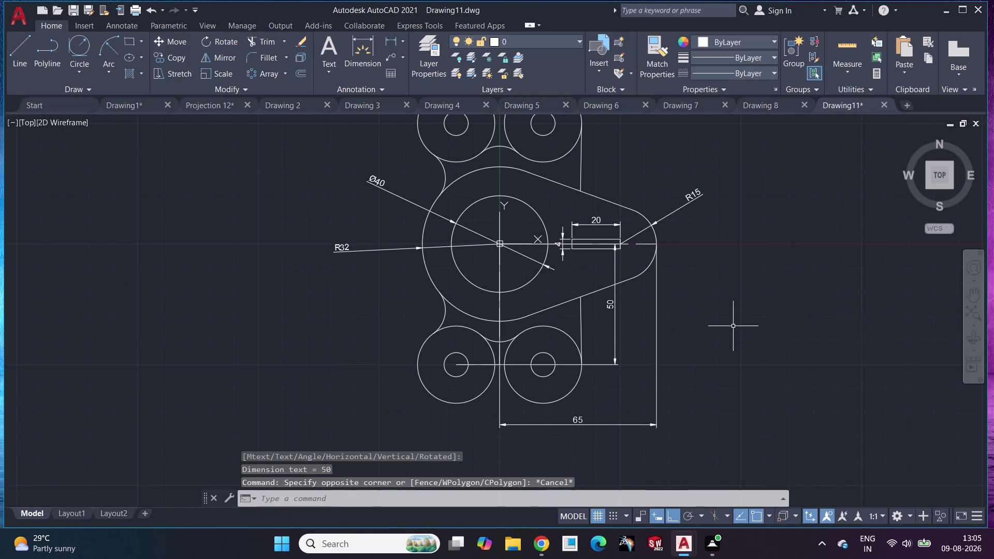
middle_drag(549, 182, 552, 193)
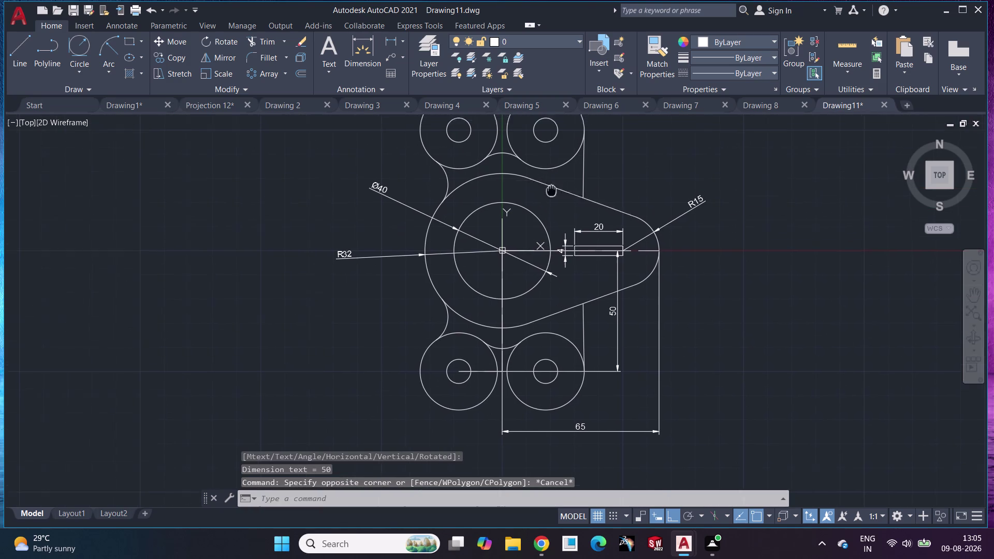
middle_drag(552, 193, 554, 280)
scroll(up, 3)
middle_drag(460, 225, 446, 255)
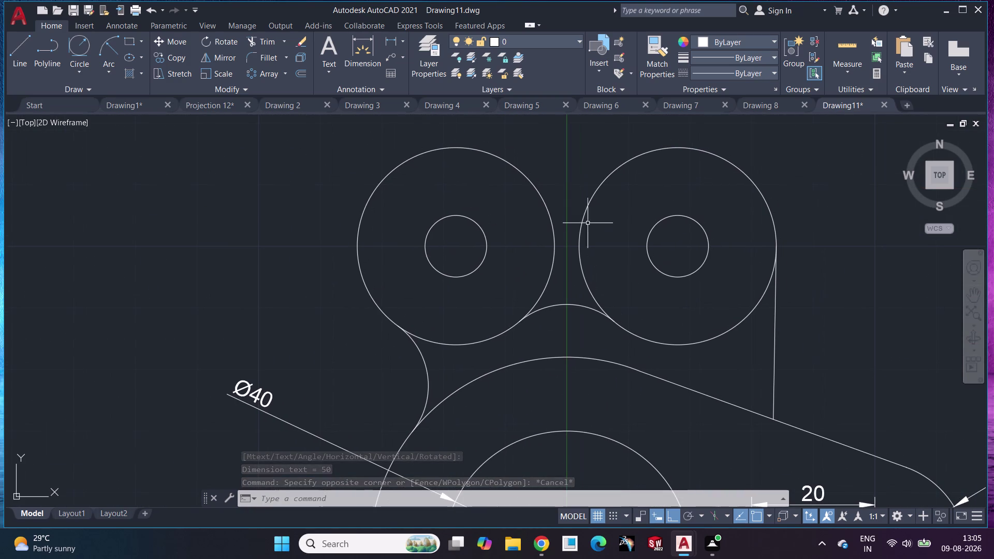
scroll(down, 3)
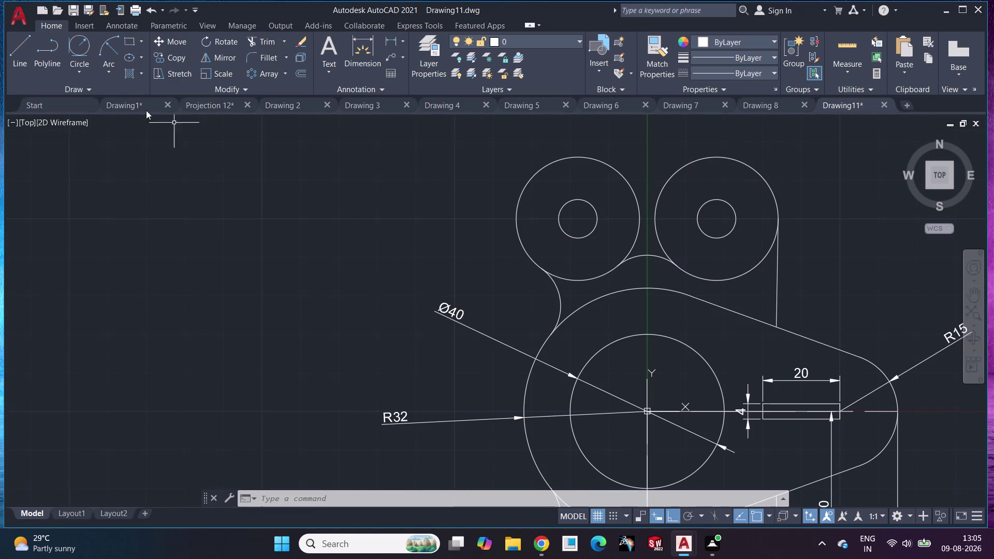
Draw a radius-32 tangent circle on the two upper bolt circles, then erase it.
click(77, 39)
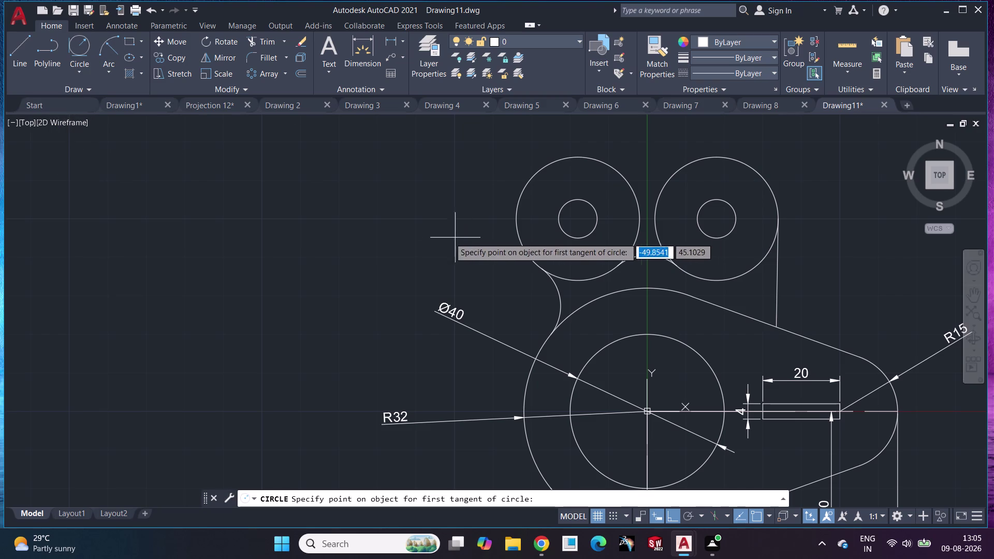
click(516, 218)
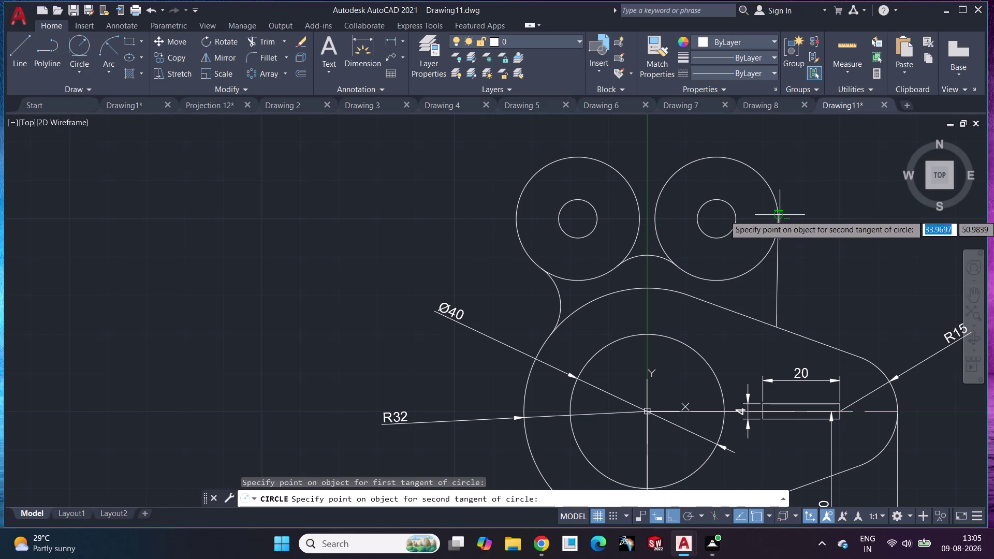
click(777, 217)
text(3)
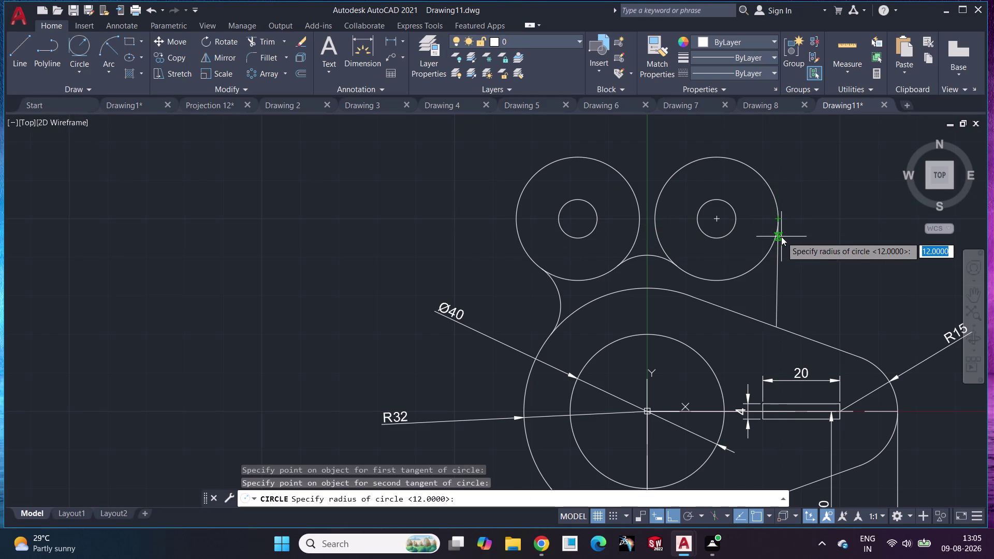
text(2)
key(Return)
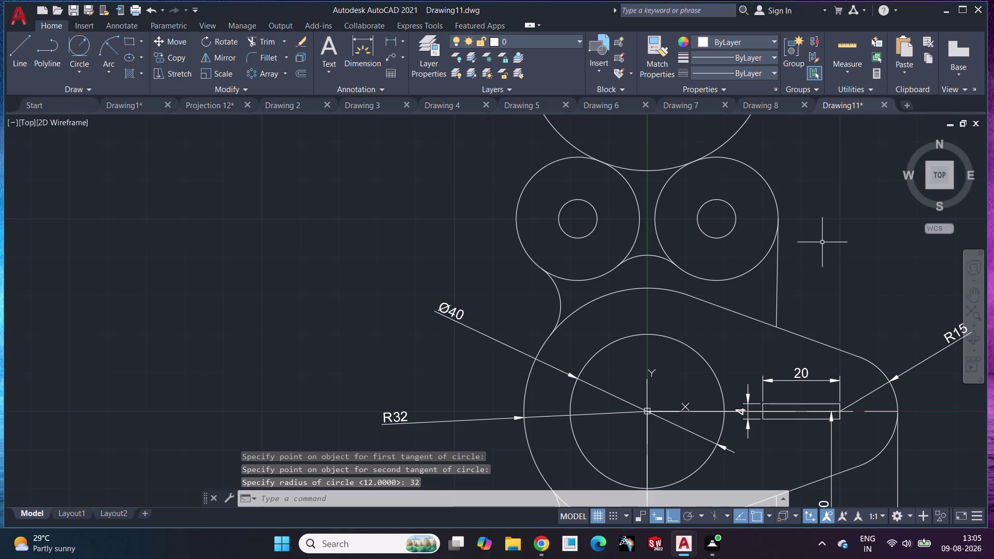
click(641, 172)
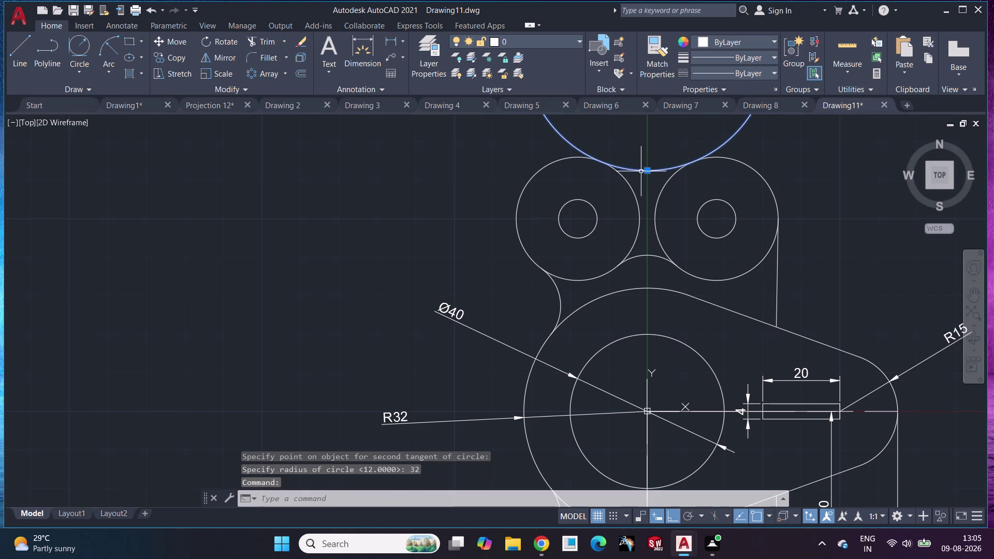
key(Delete)
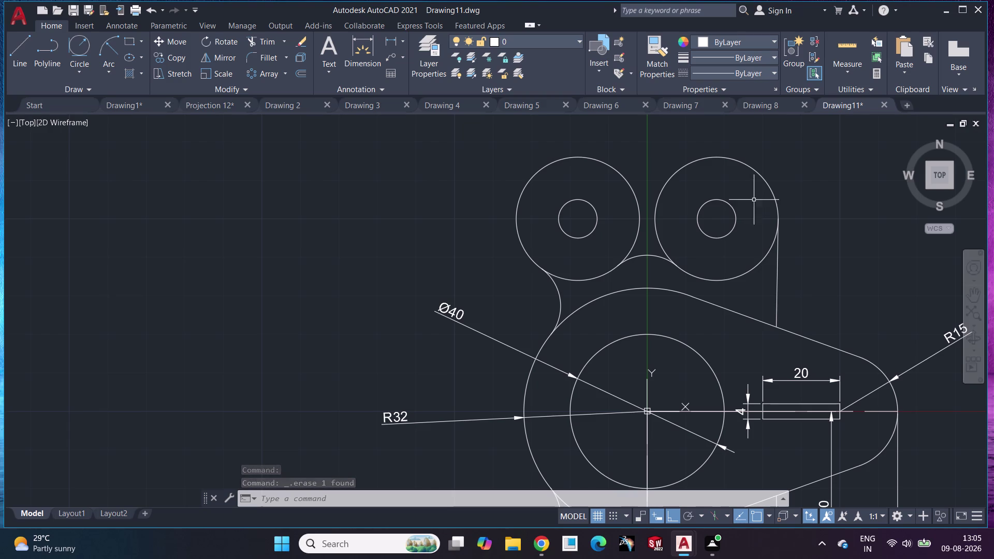
click(390, 36)
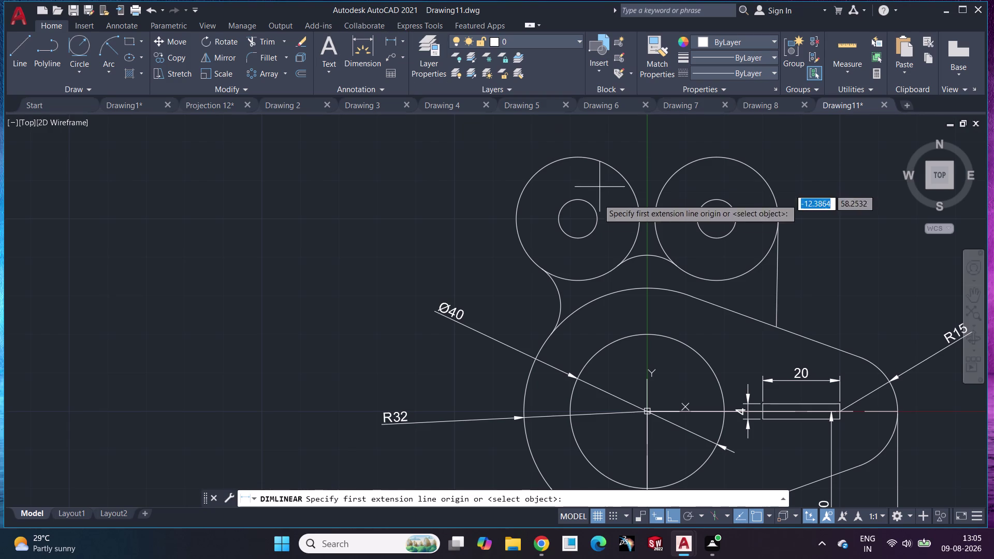
Place a 36 linear dimension between the upper-left and upper-right hole centres, above them.
click(576, 218)
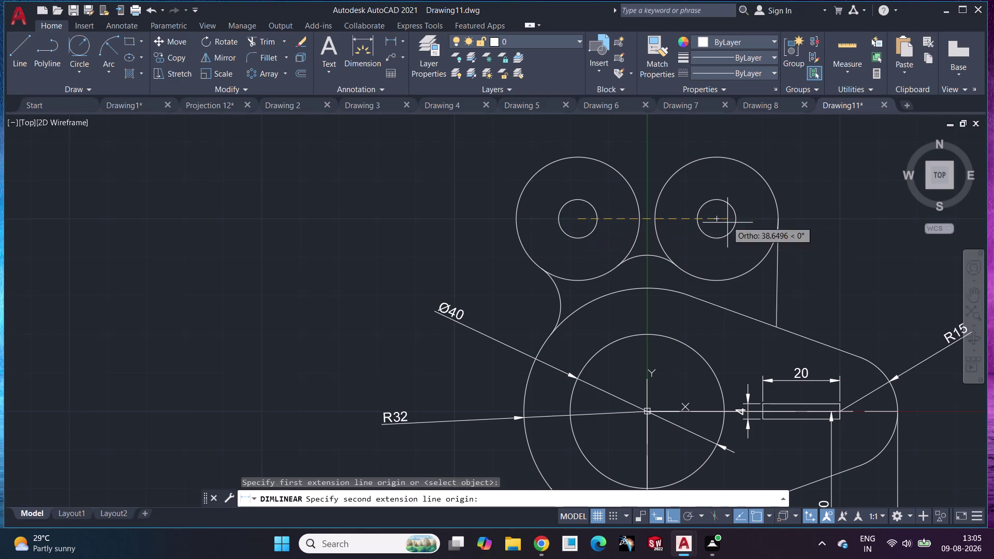
click(715, 220)
middle_drag(661, 135, 636, 255)
click(609, 145)
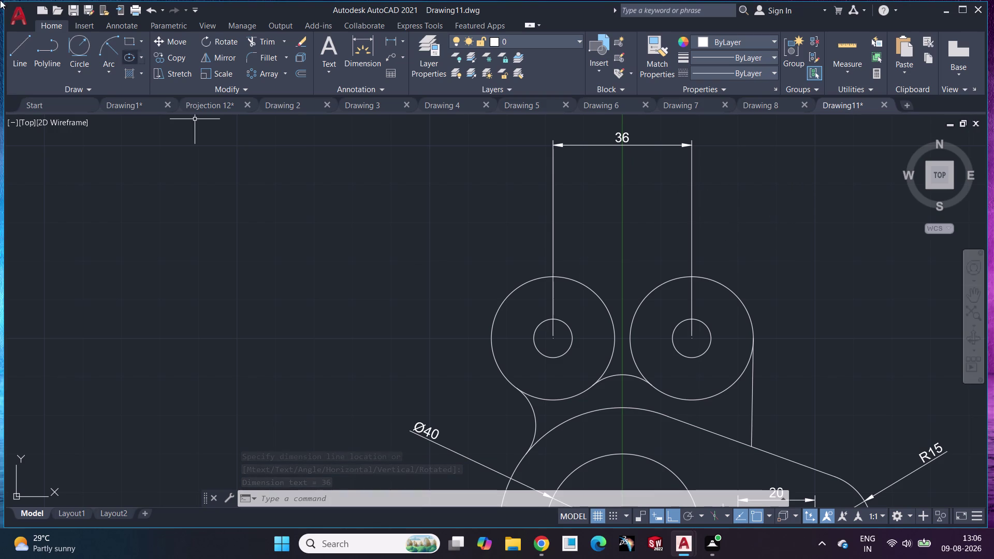
click(78, 75)
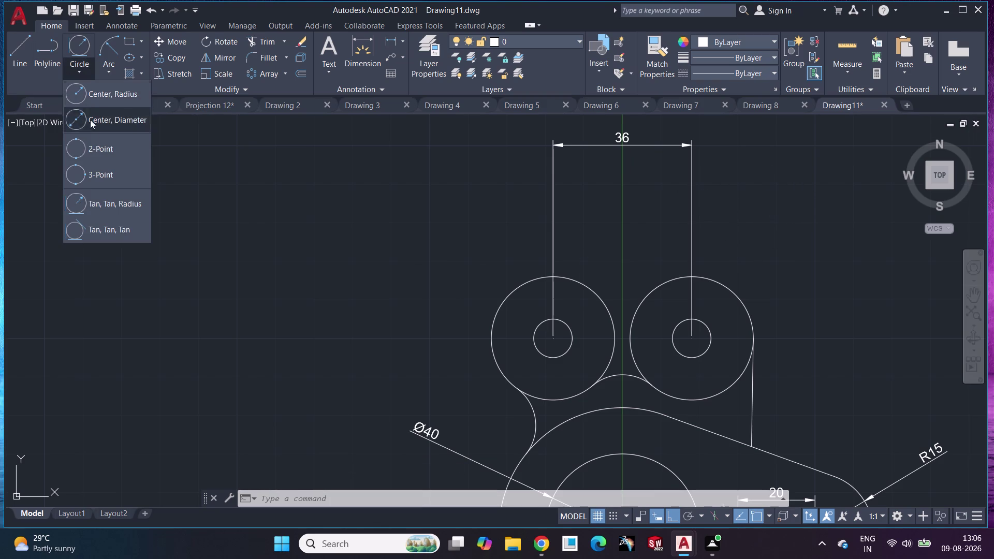
click(105, 123)
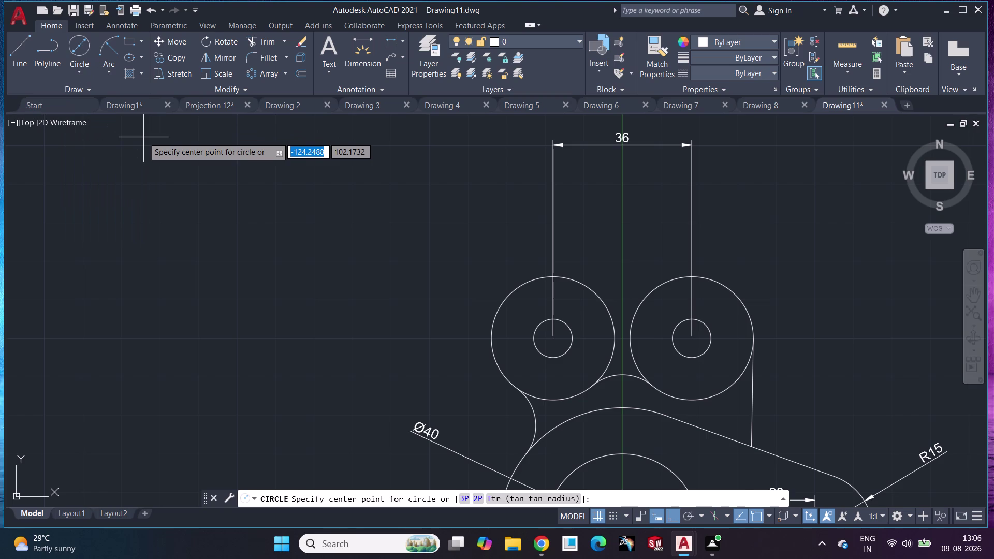
click(87, 65)
click(87, 93)
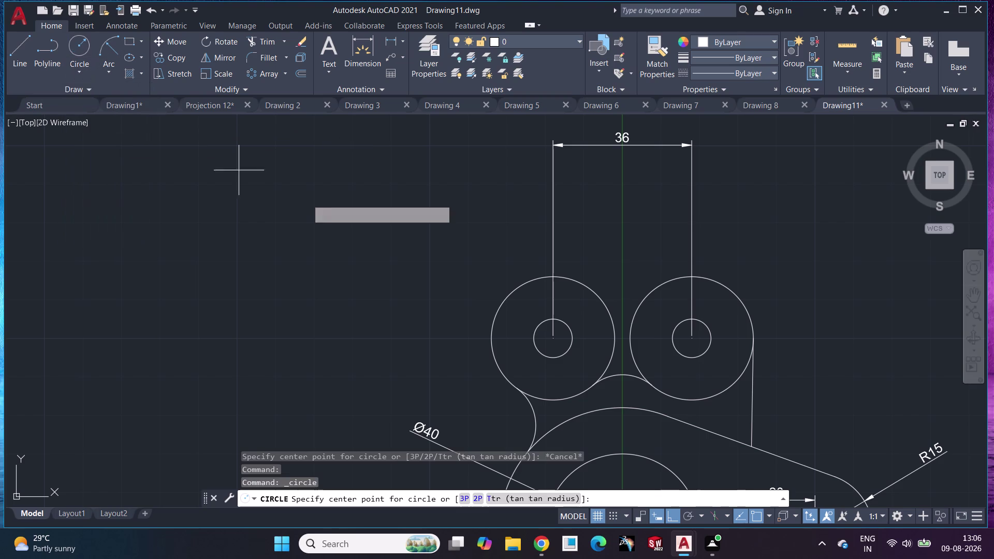
middle_drag(641, 374, 609, 249)
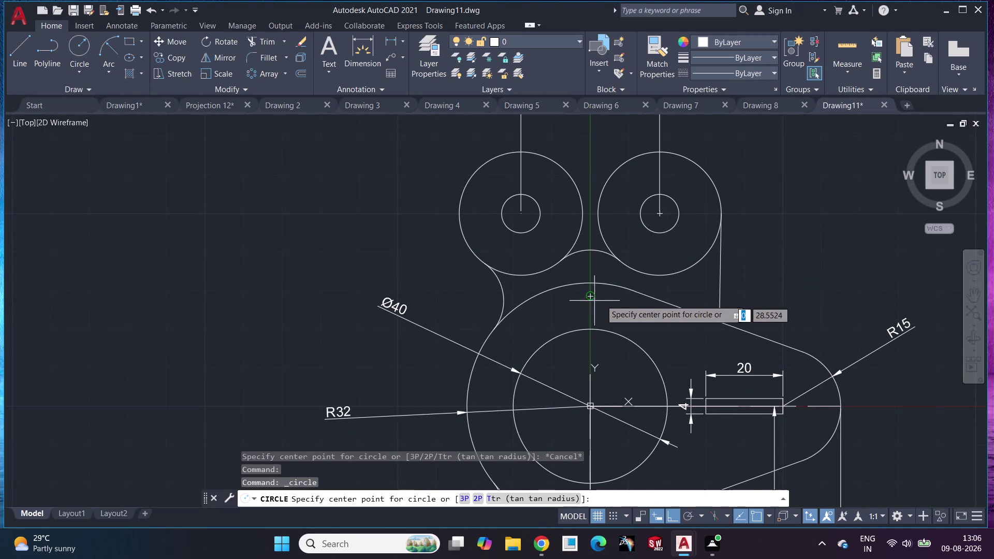
click(589, 298)
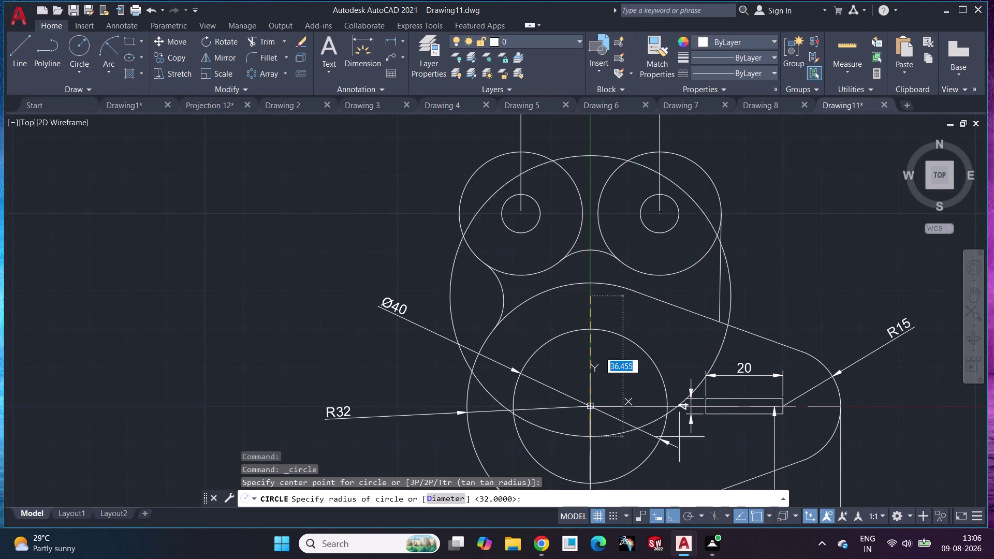
text(3)
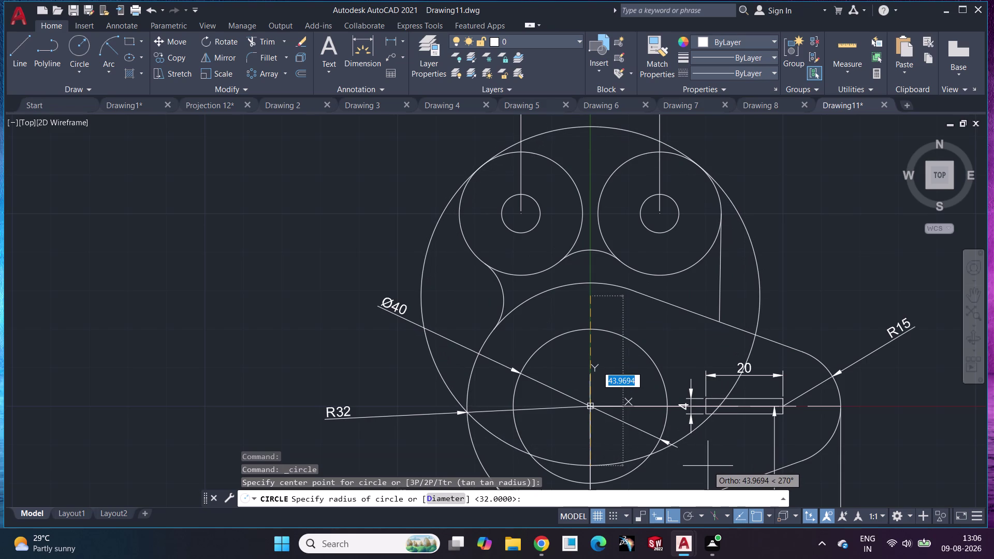
text(2)
key(Return)
key(ctrl+z)
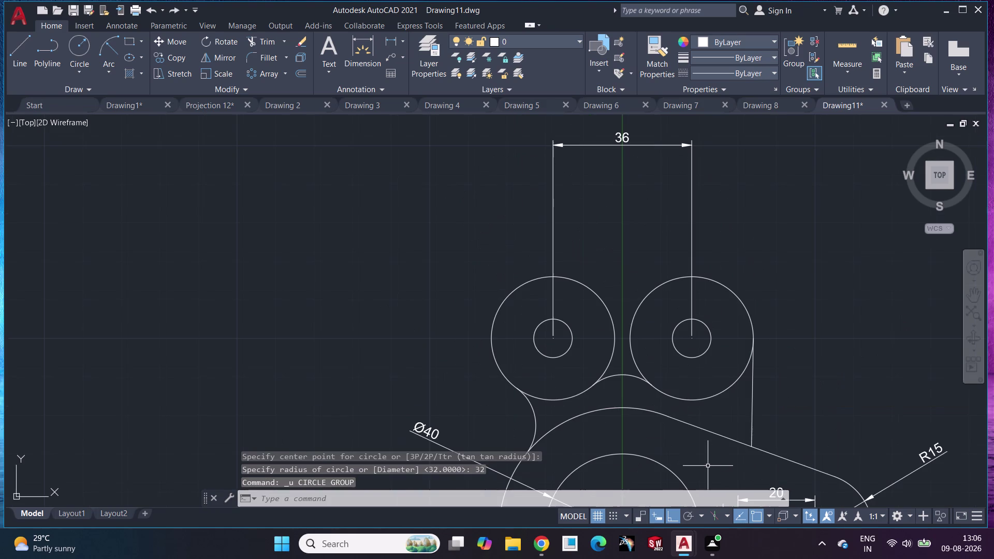
click(73, 51)
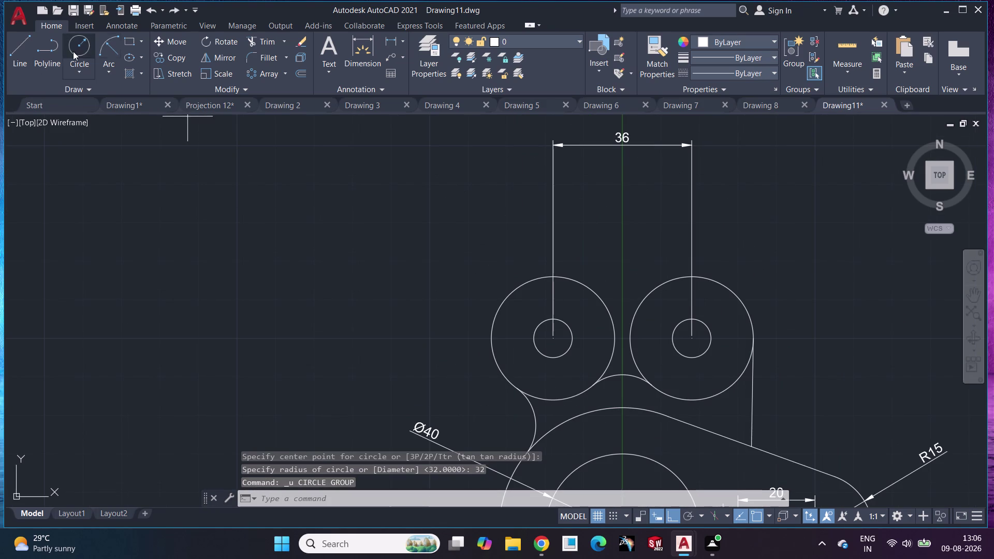
click(625, 407)
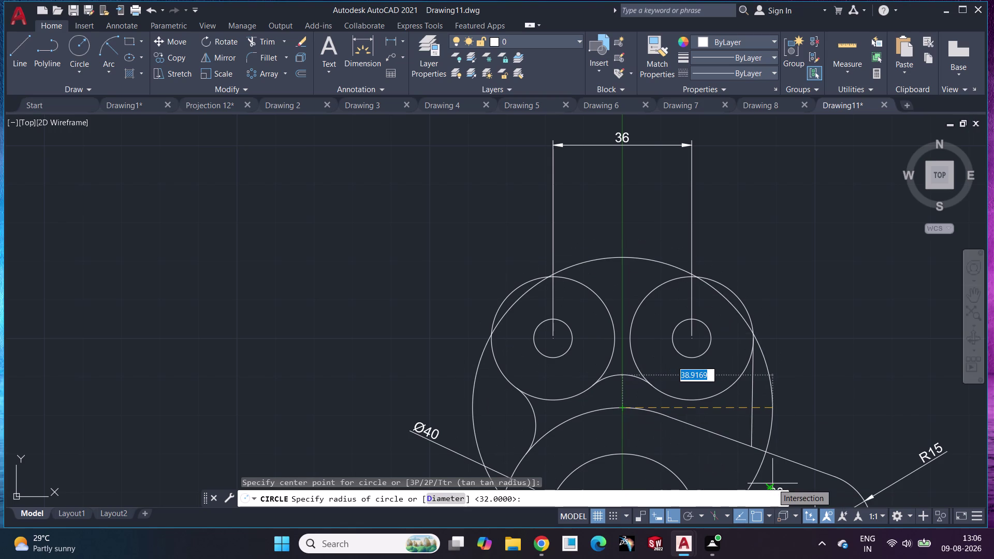
key(Escape)
click(81, 53)
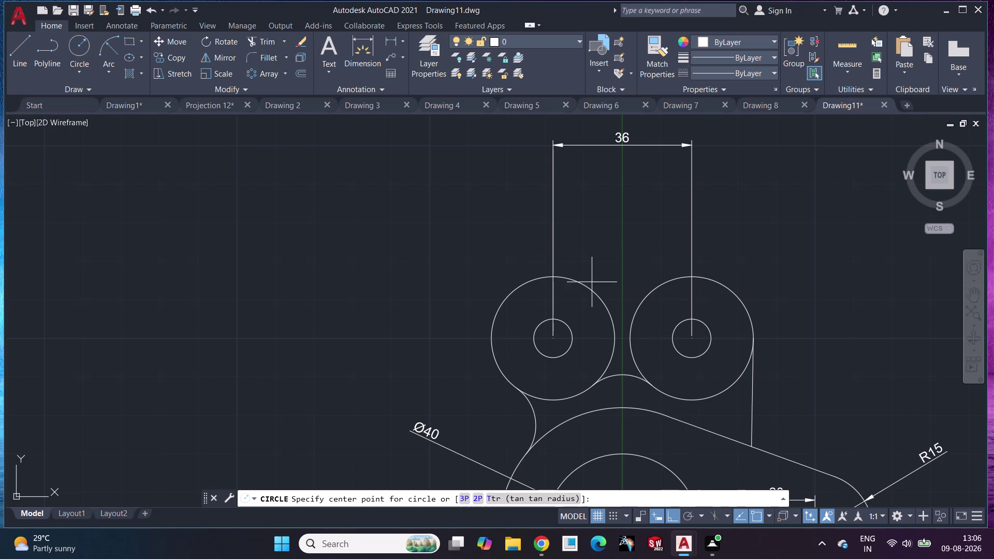
click(621, 374)
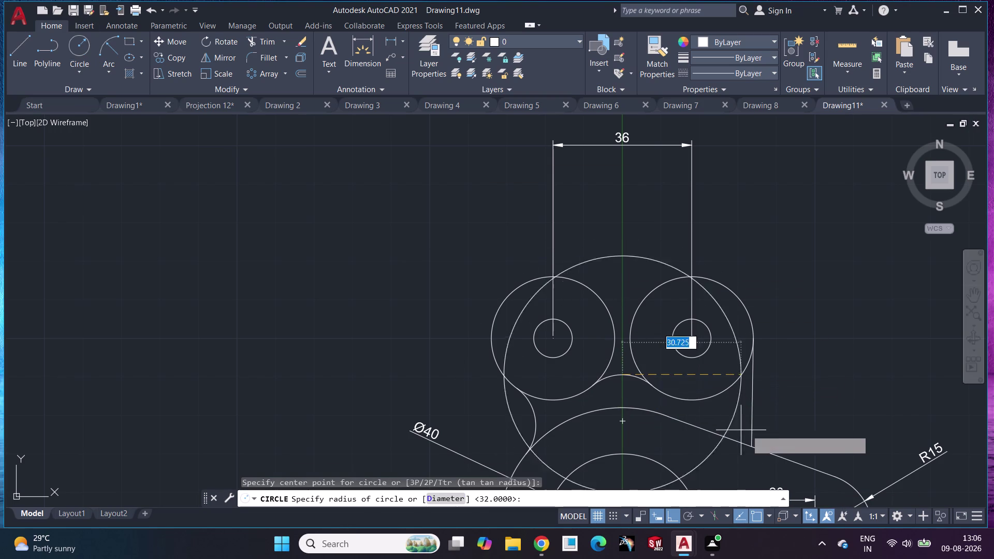
text(32)
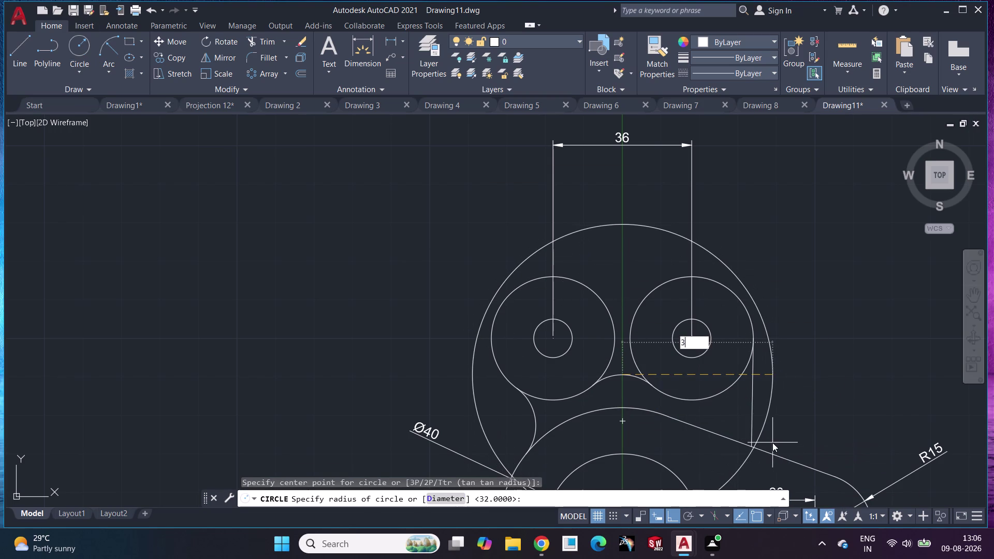
key(Return)
key(ctrl+z)
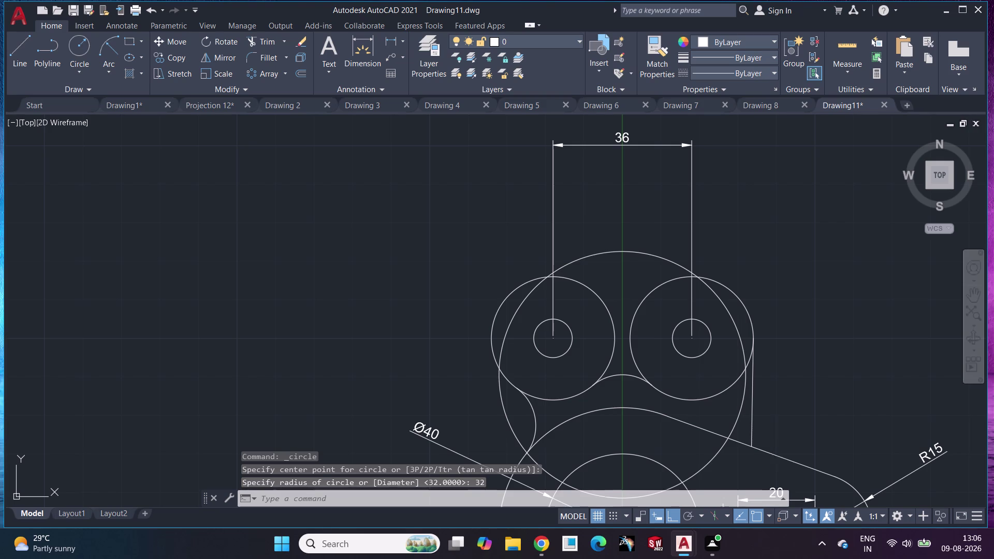
click(76, 44)
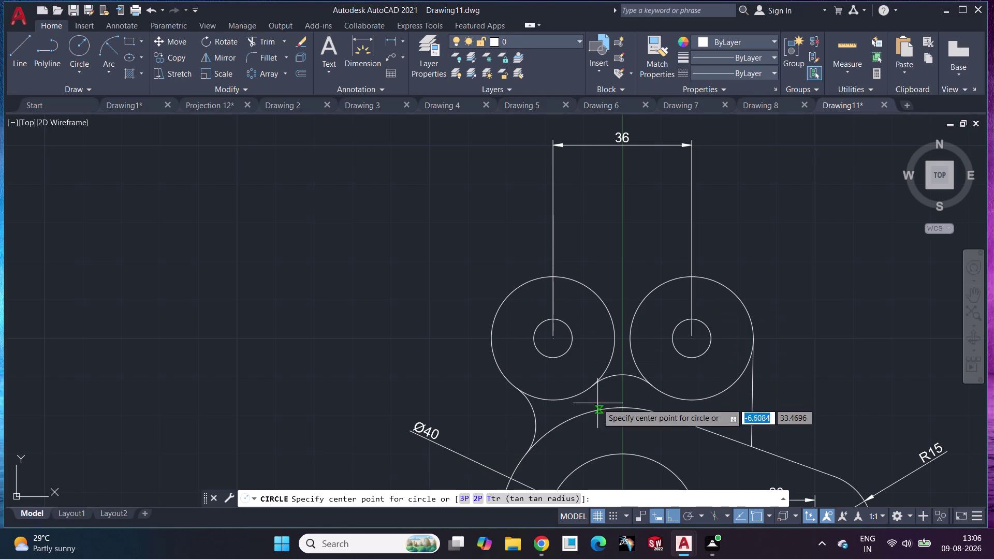
click(622, 338)
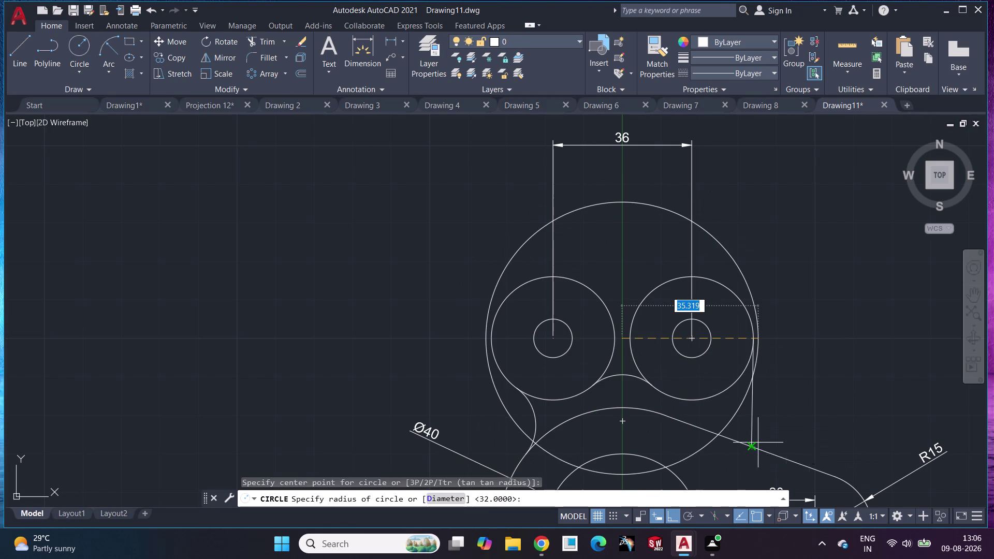
text(32)
key(Return)
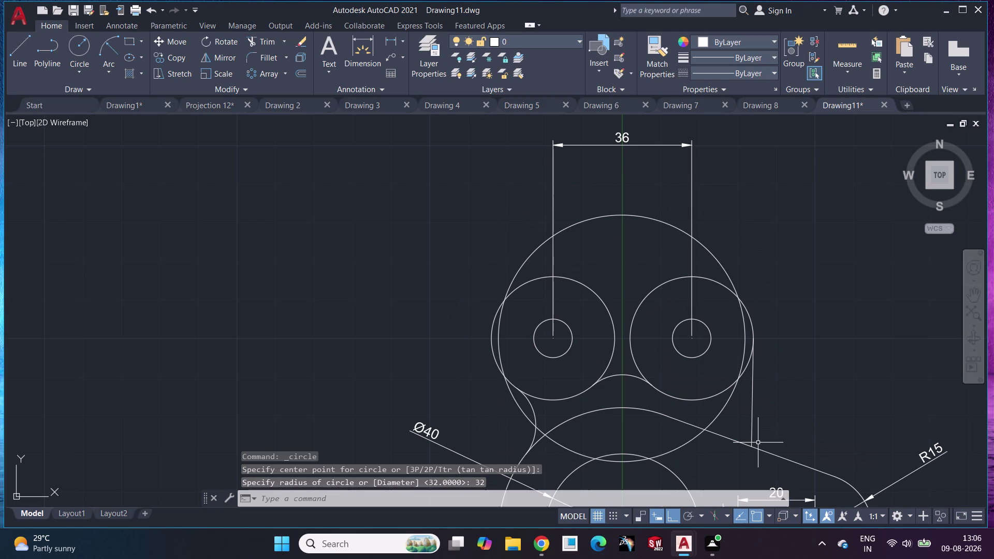
key(ctrl+z)
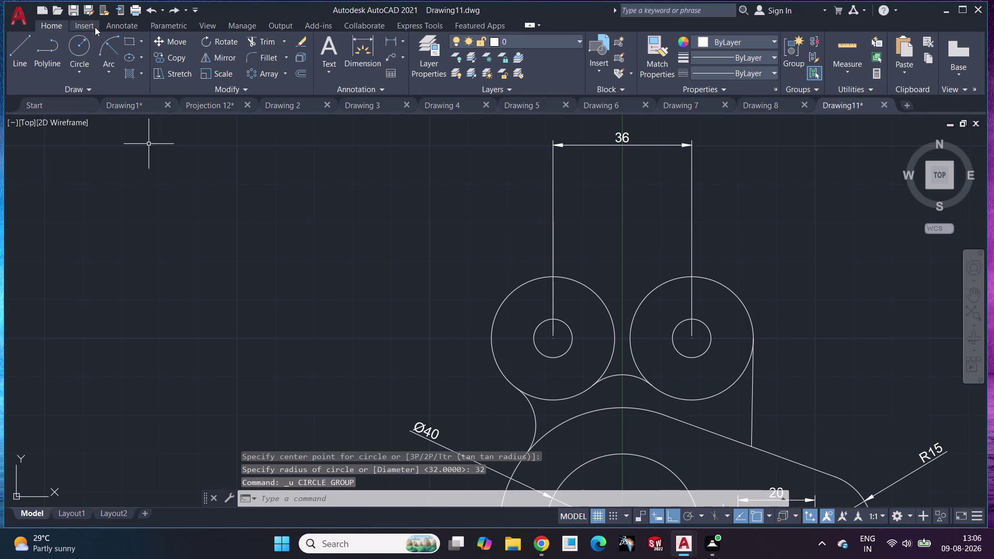
click(82, 75)
click(114, 197)
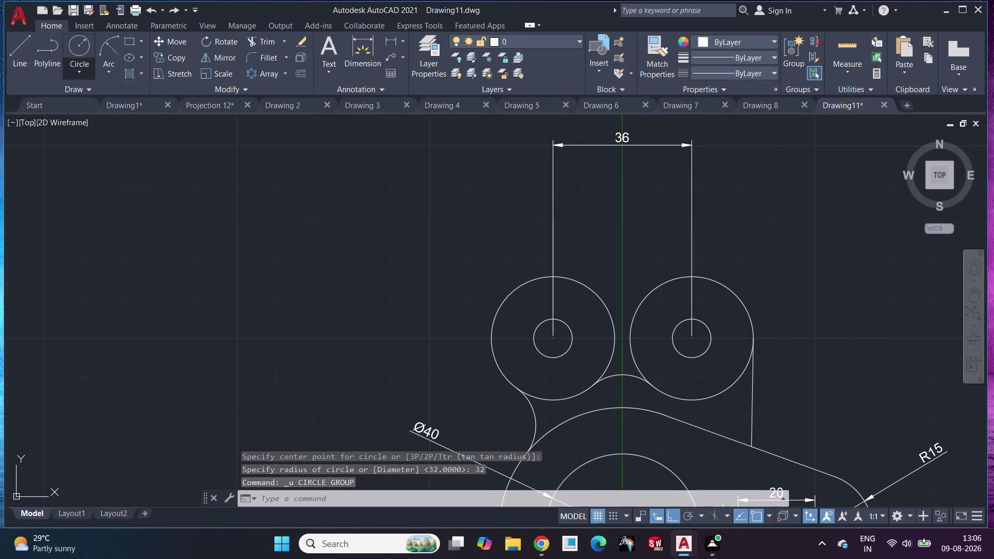
click(493, 322)
click(749, 320)
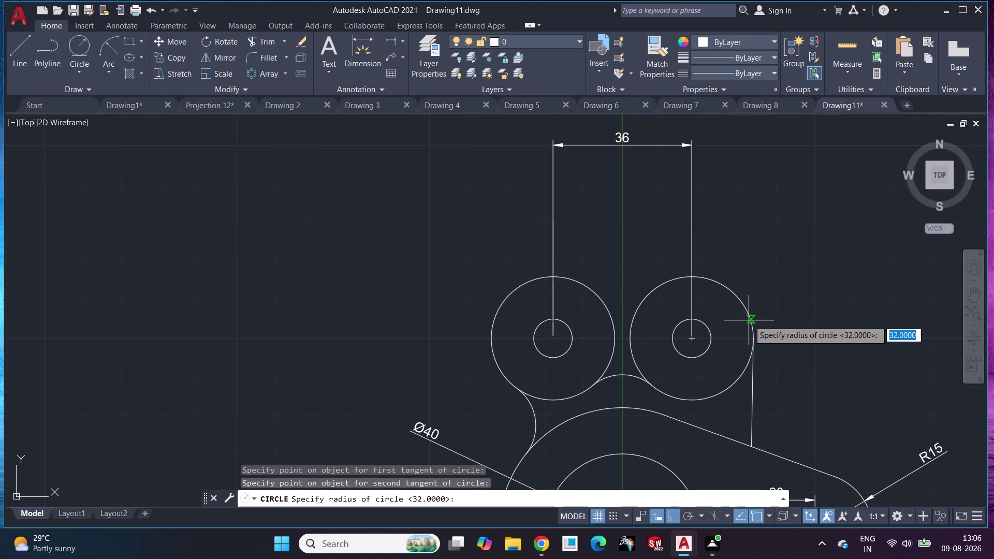
text(32)
key(Return)
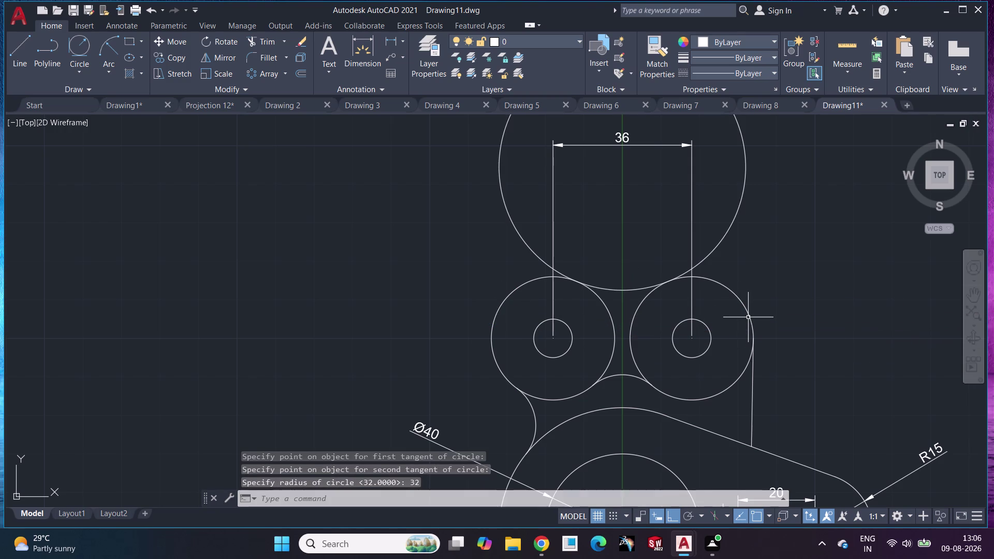
click(735, 218)
key(Delete)
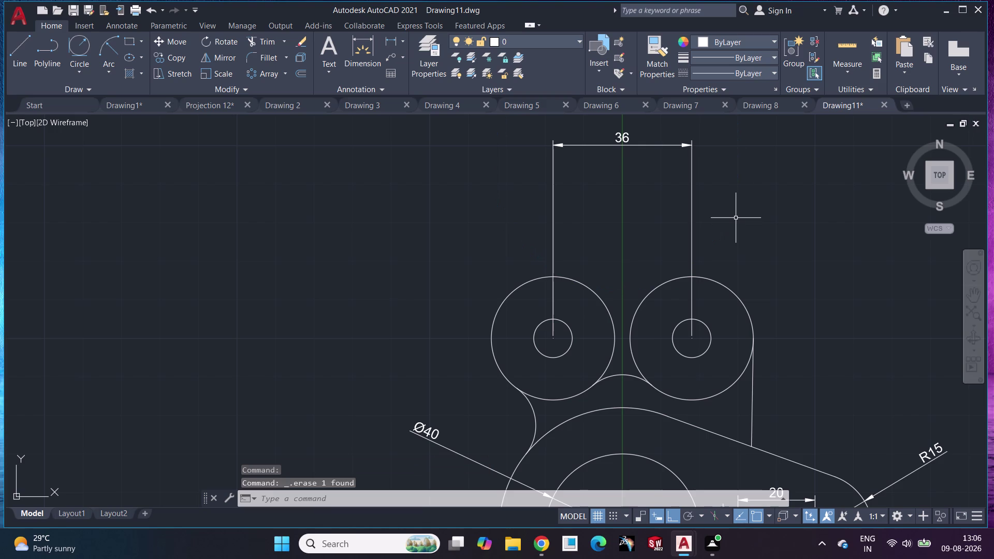
scroll(down, 3)
middle_drag(849, 253, 716, 125)
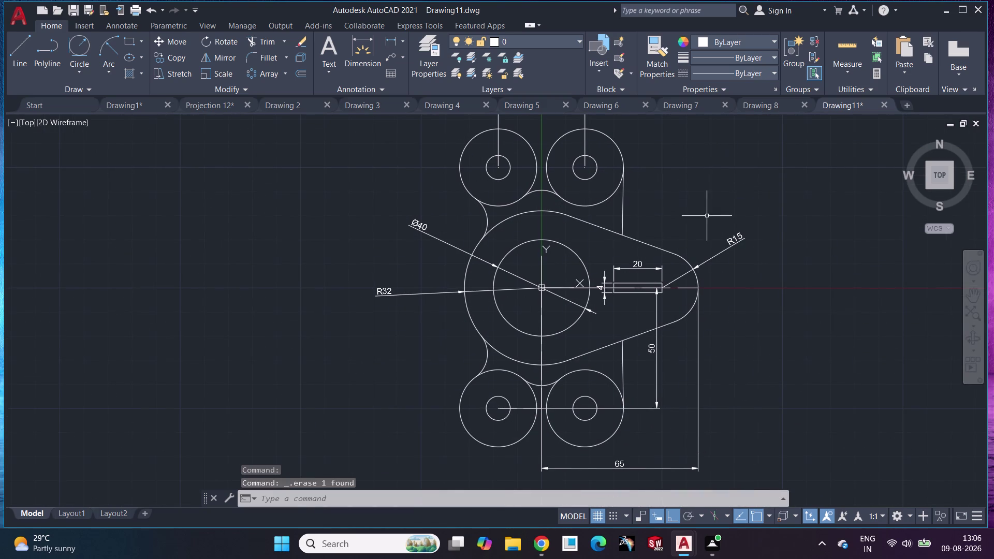
click(391, 36)
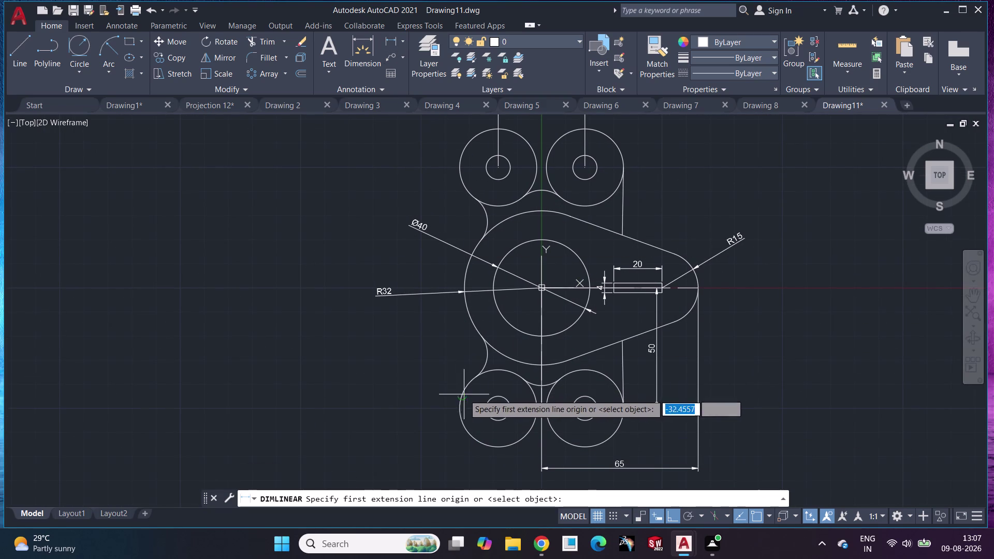
Add a Ø32 diameter dimension to the lower-left circle.
scroll(up, 3)
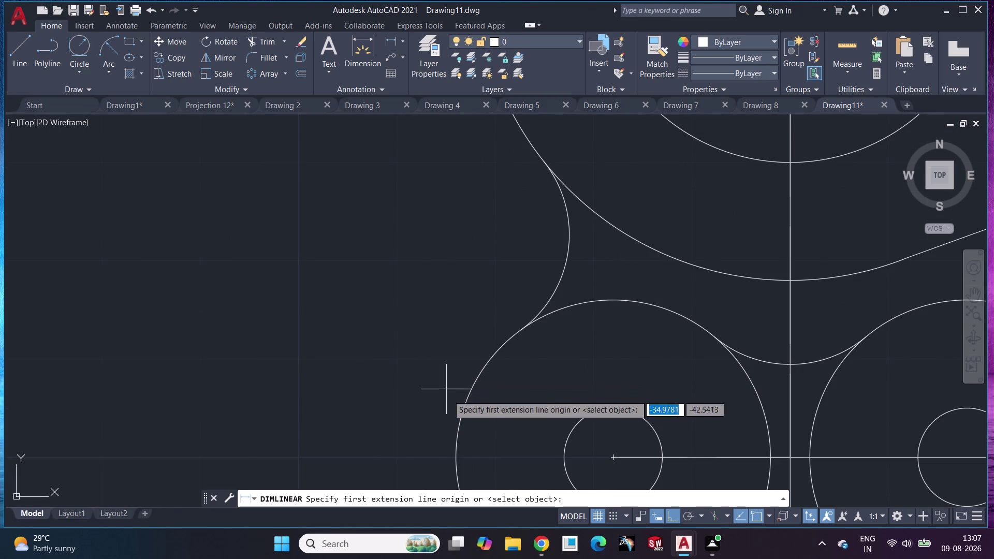
scroll(down, 3)
middle_drag(509, 428, 478, 325)
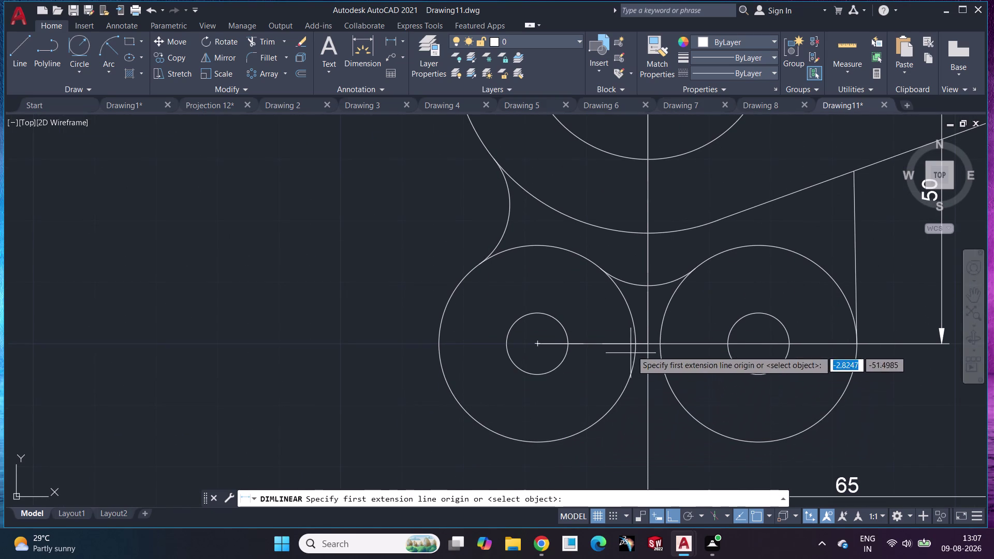
click(357, 64)
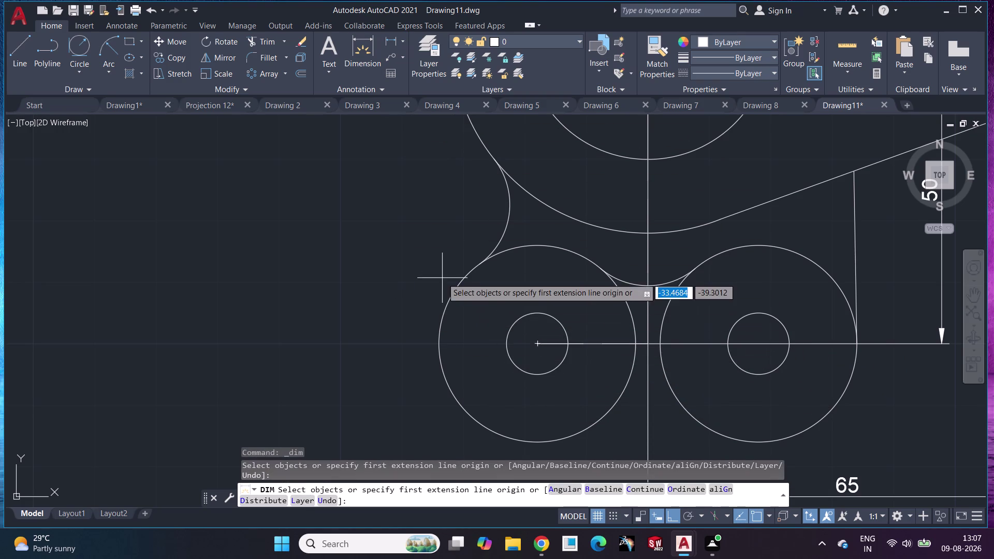
drag(440, 334, 436, 334)
click(268, 308)
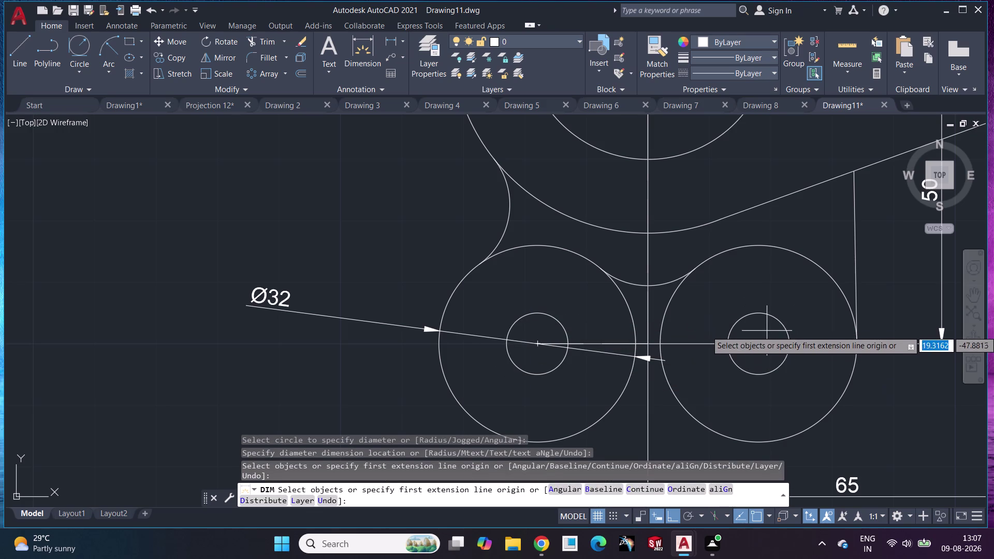
Add a Ø10 diameter dimension to the neighbouring lower-right hole and end dimensioning.
click(368, 46)
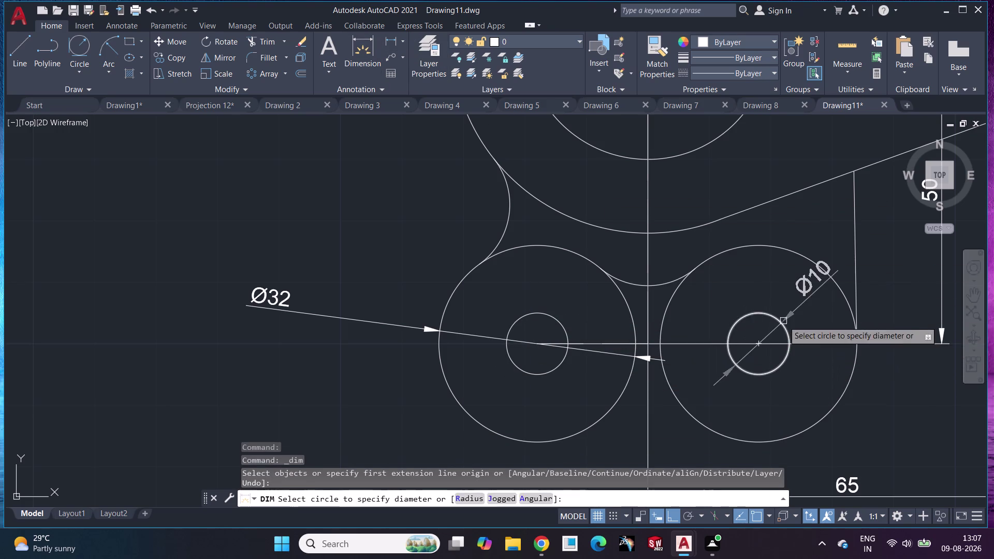
click(784, 321)
click(906, 280)
scroll(down, 3)
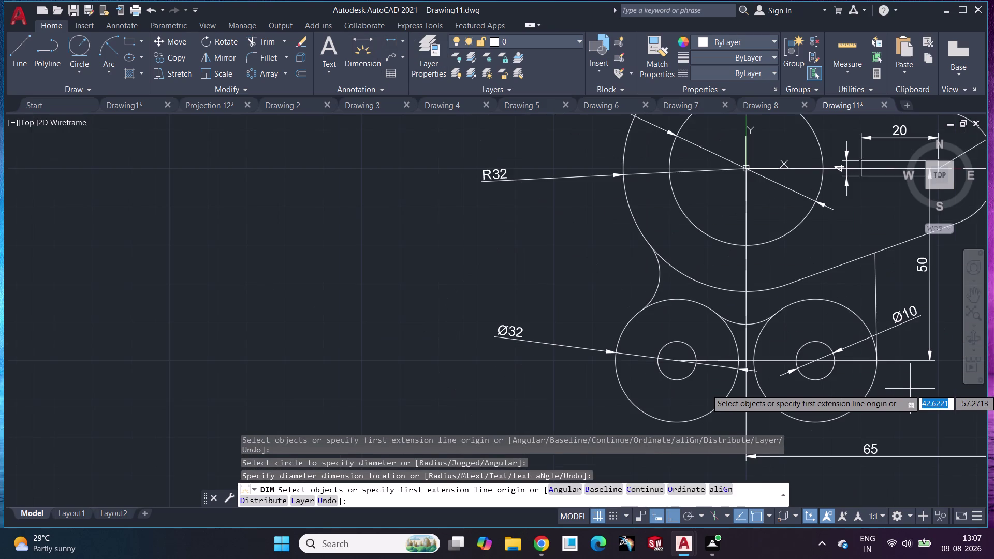
middle_drag(911, 389, 729, 385)
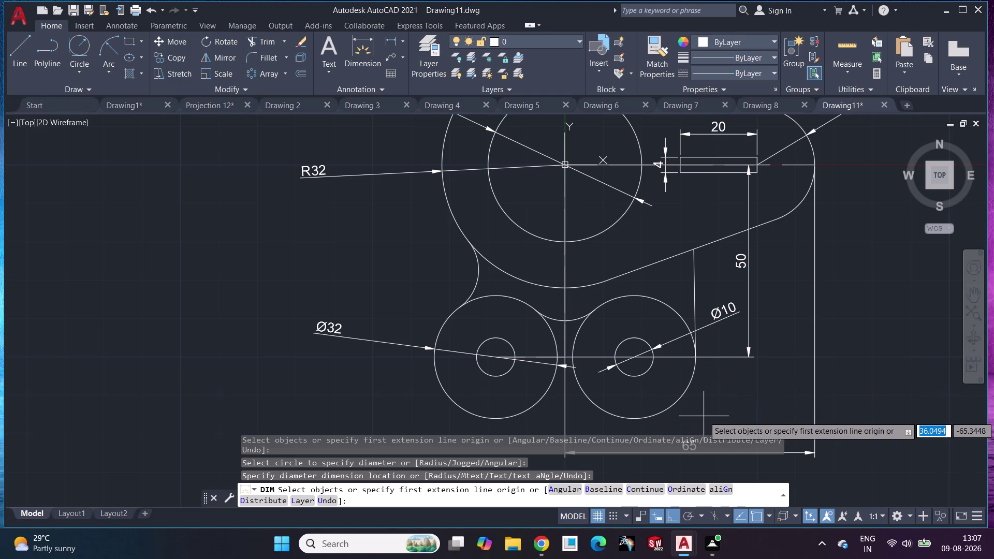
key(Escape)
scroll(down, 3)
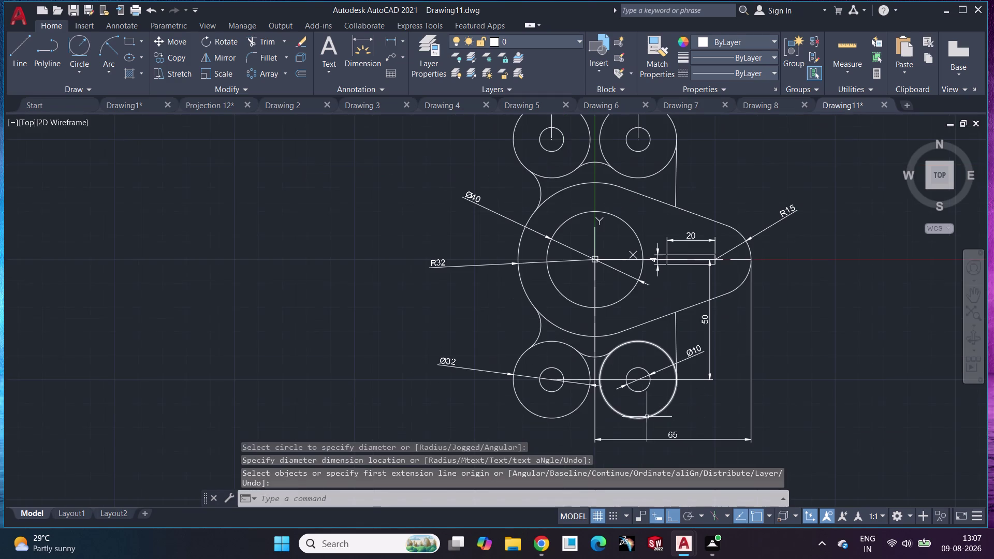
click(83, 31)
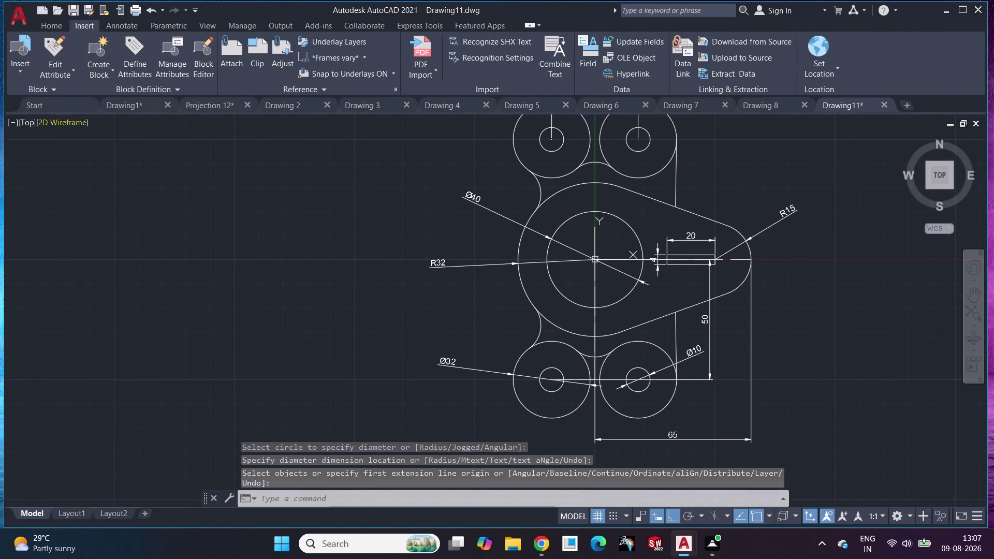
Draw a radius-32 tangent circle on the lower Ø32 circles, then undo it.
click(53, 20)
click(57, 25)
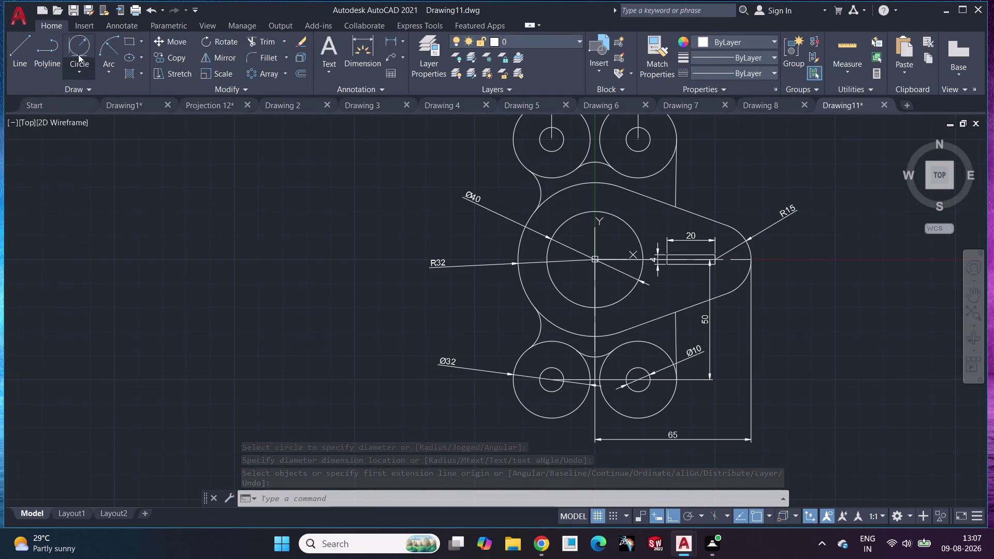
click(78, 55)
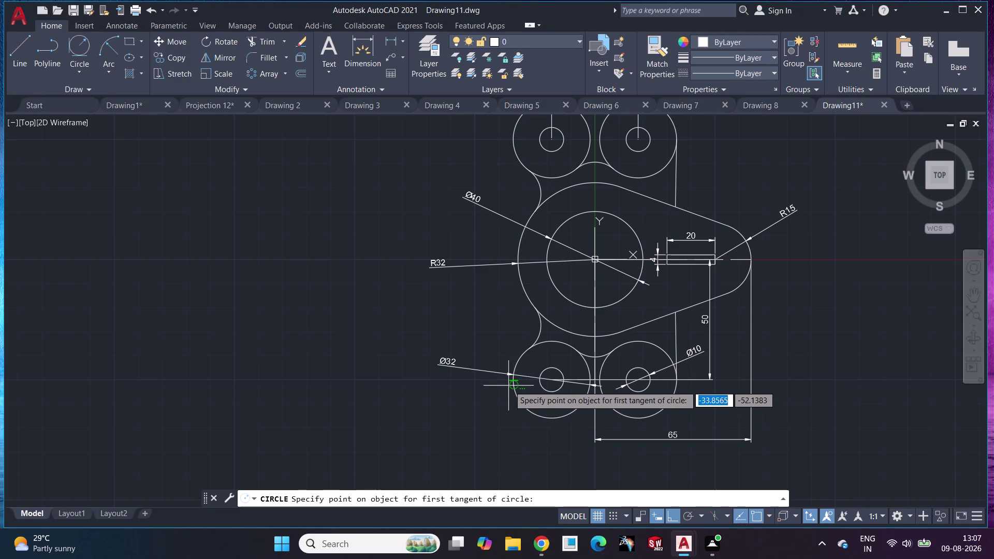
click(530, 412)
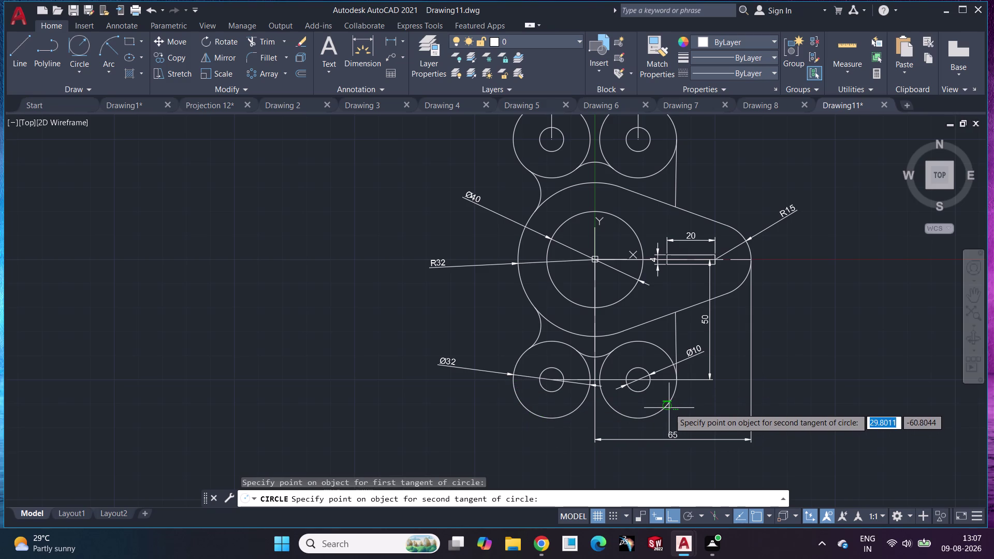
click(668, 405)
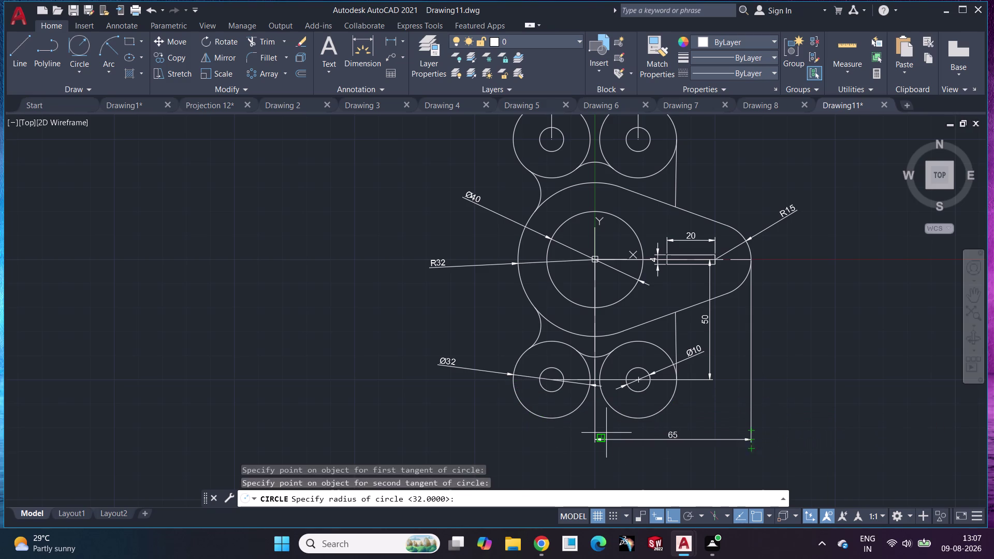
text(32)
key(Return)
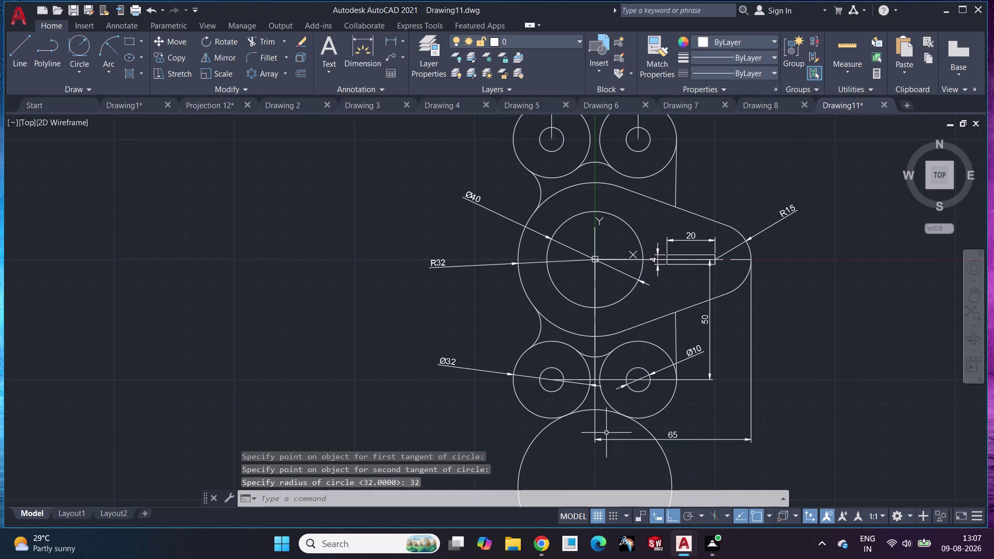
key(ctrl+z)
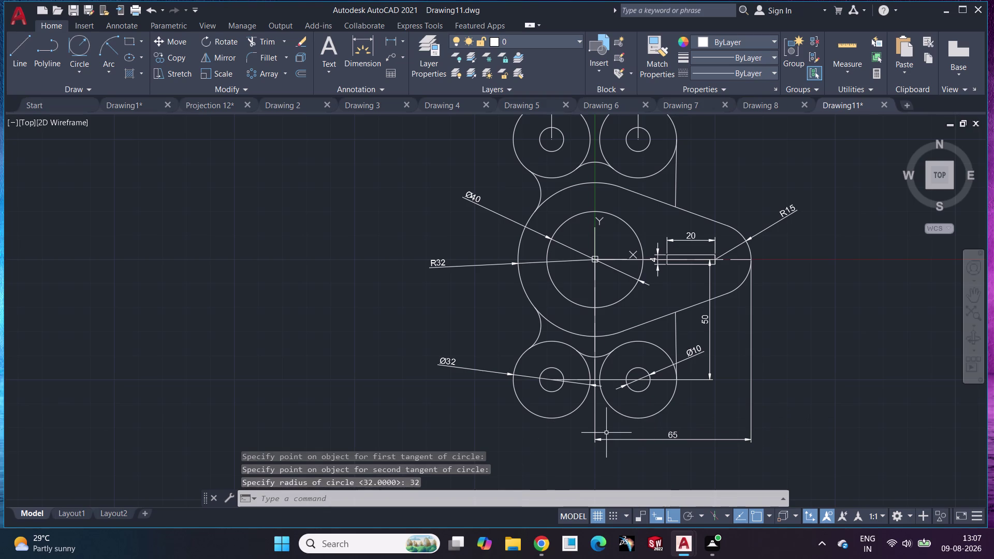
Draw a radius-32 circle tangent to the two upper circles.
middle_drag(736, 193, 713, 261)
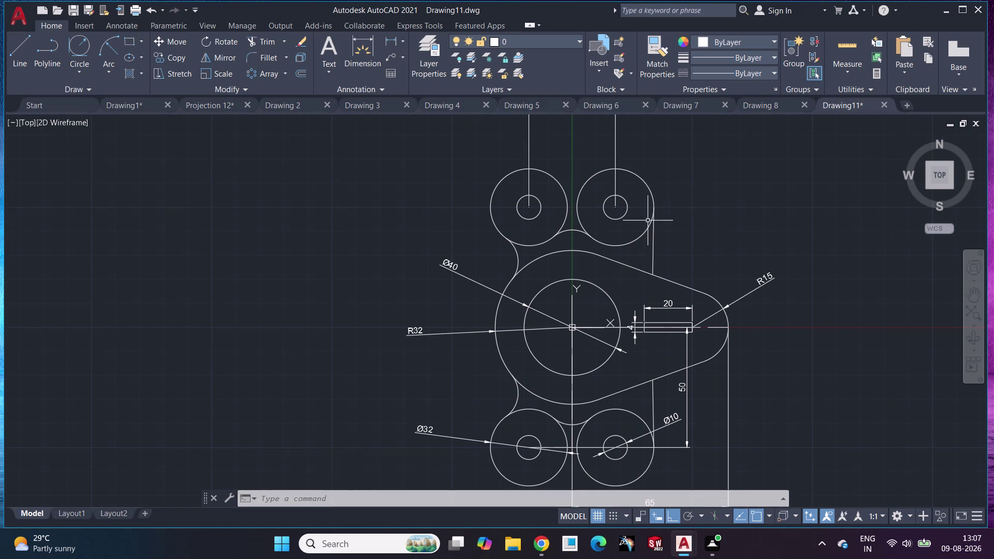
drag(69, 55, 87, 56)
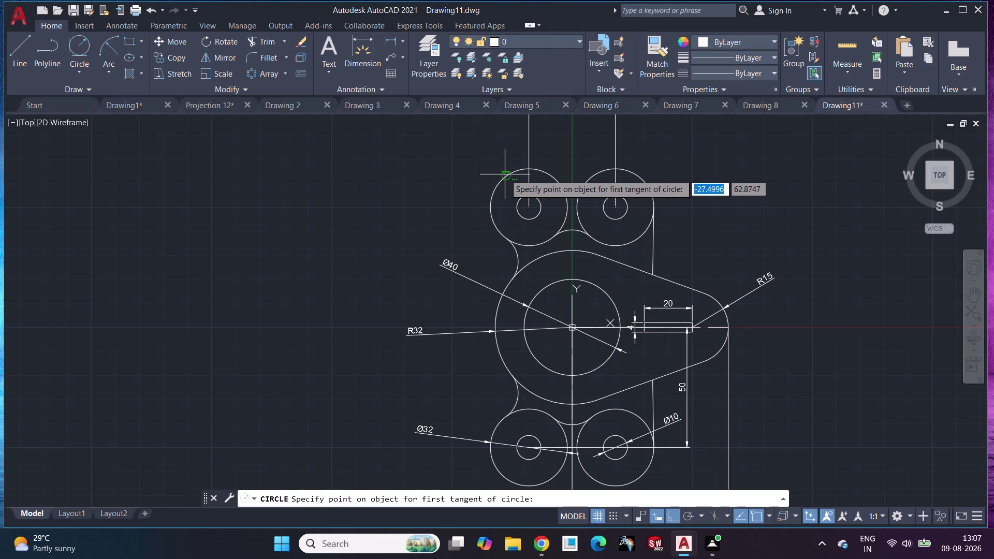
click(507, 176)
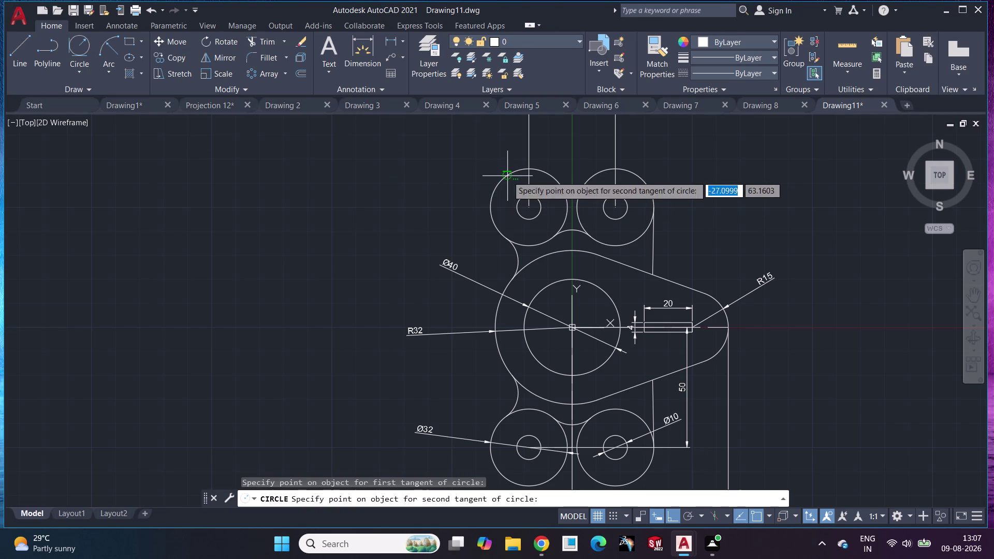
click(639, 176)
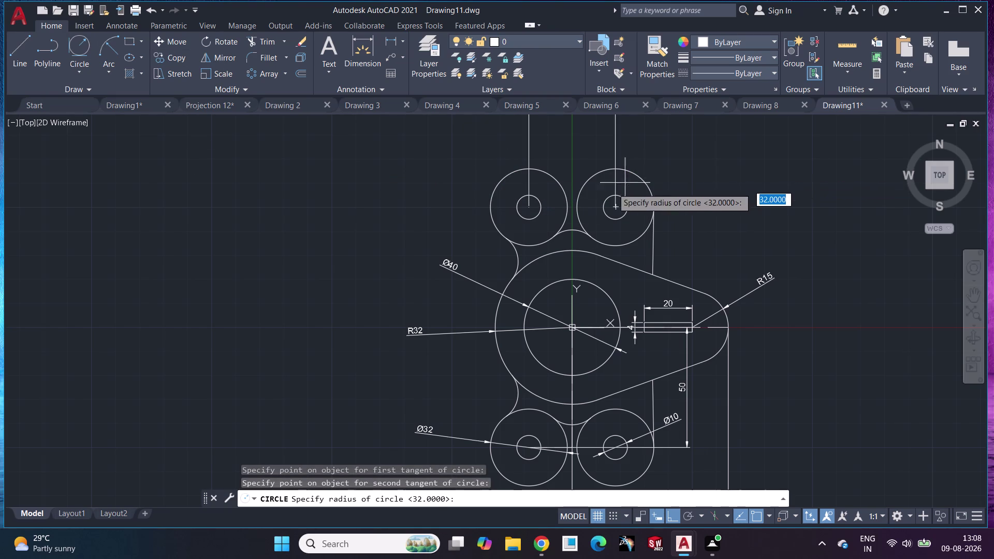
key(Return)
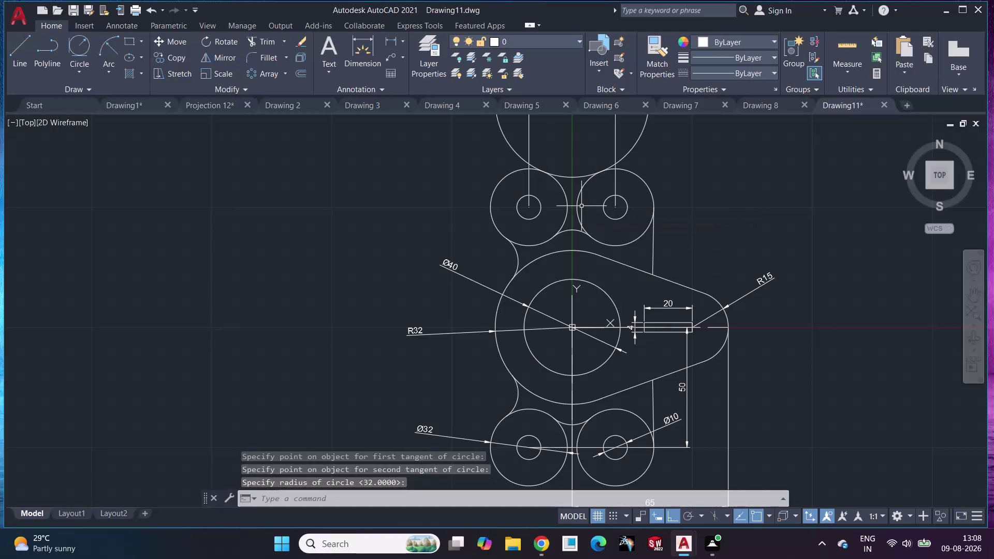
Grip-move the R32 circle down so it sits centred between the upper holes.
middle_drag(584, 145, 585, 227)
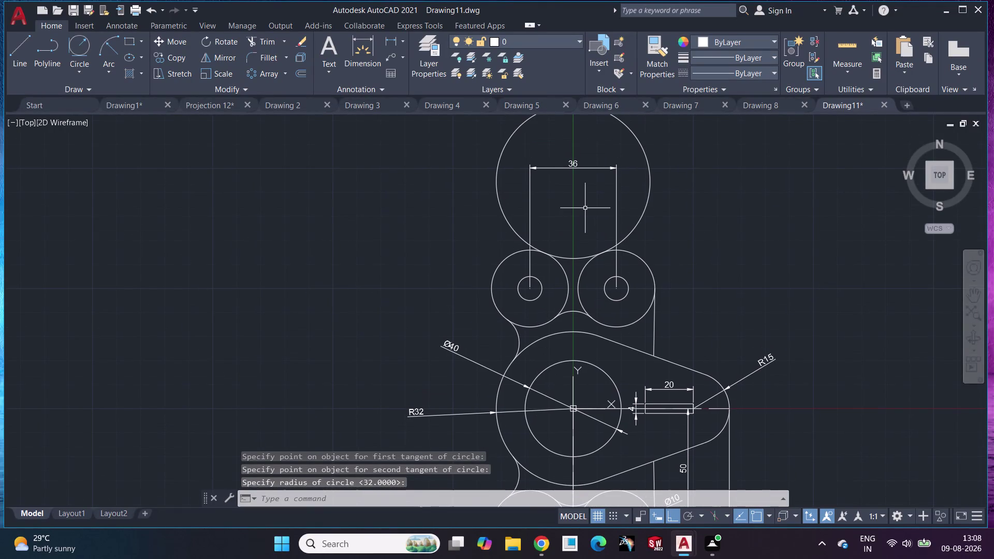
click(494, 186)
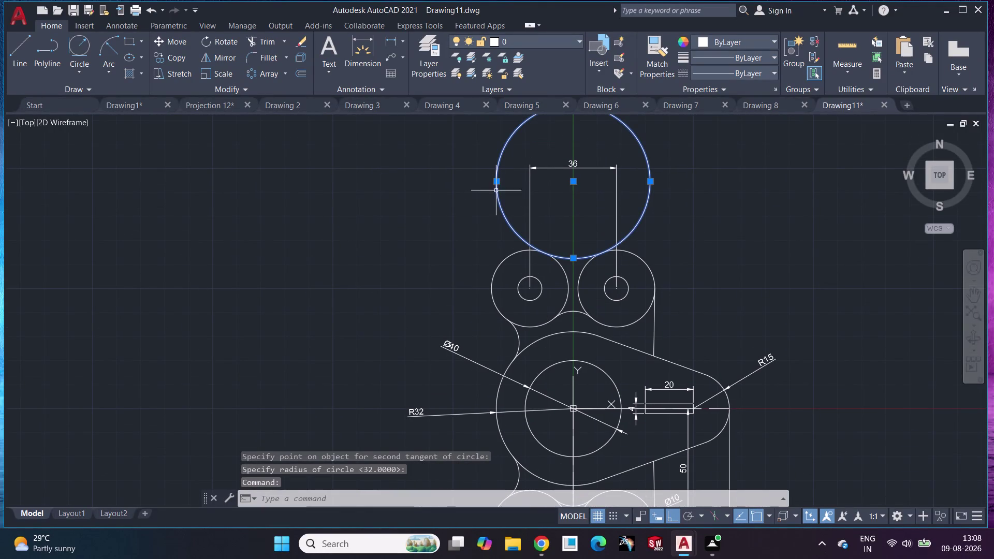
drag(574, 183, 570, 279)
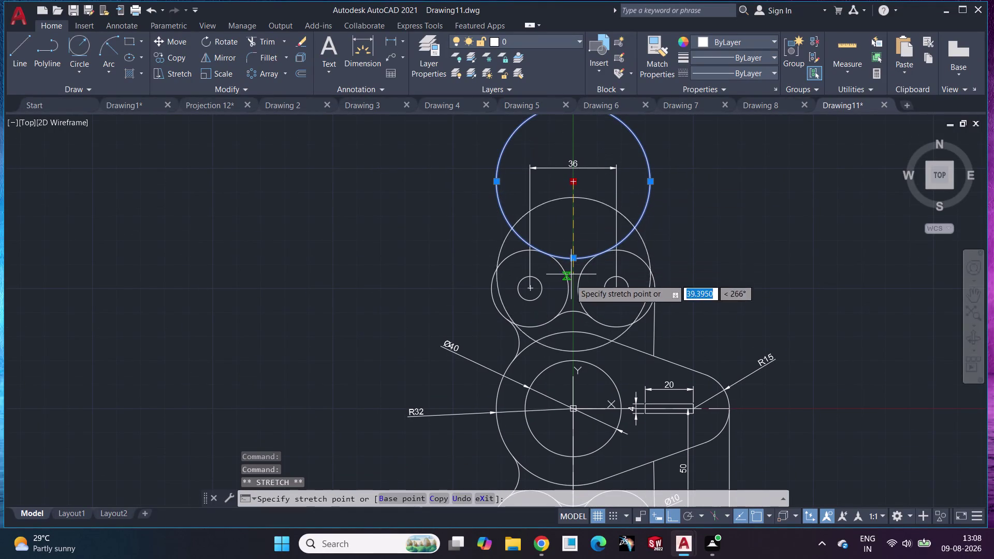
drag(570, 279, 551, 289)
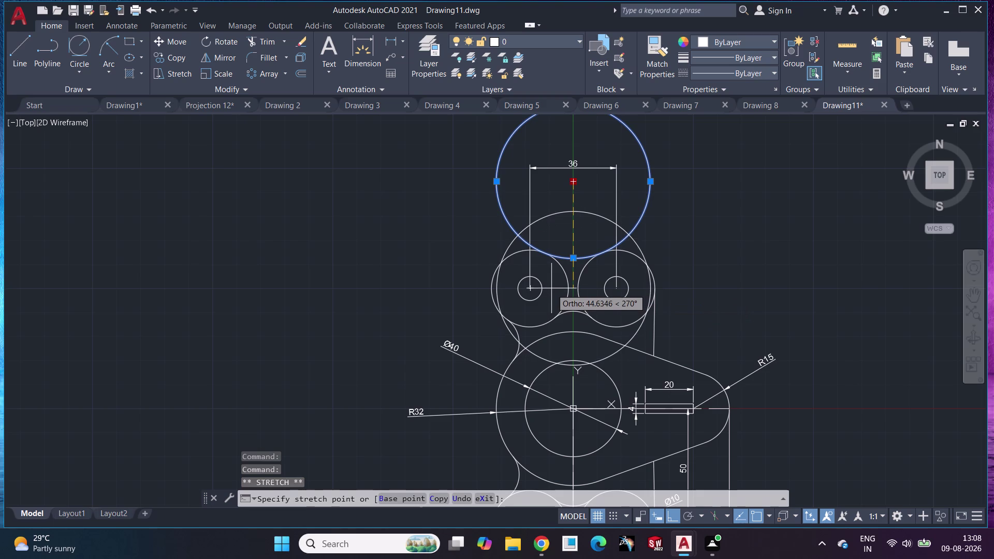
drag(551, 289, 551, 285)
click(550, 283)
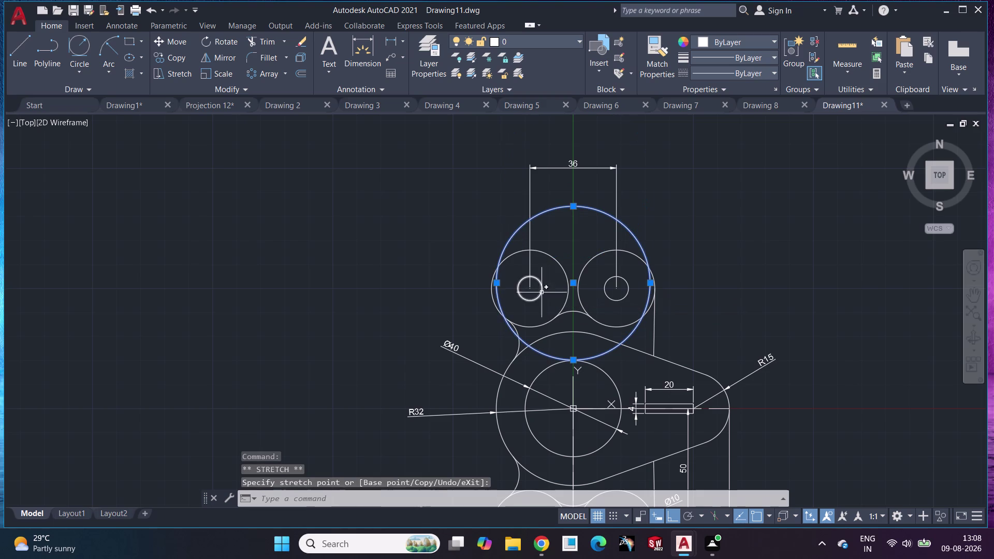
click(364, 279)
key(Escape)
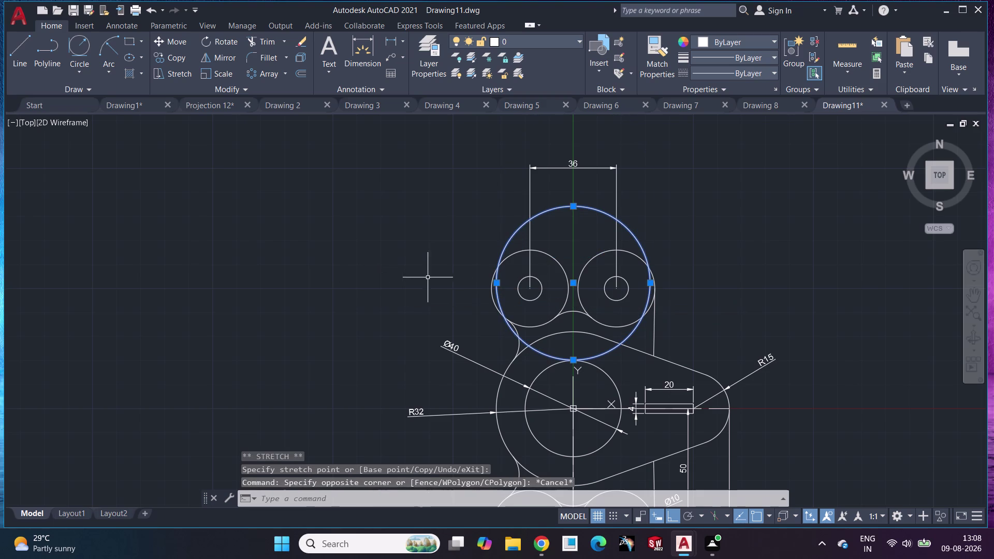
click(481, 277)
key(Escape)
key(Escape)
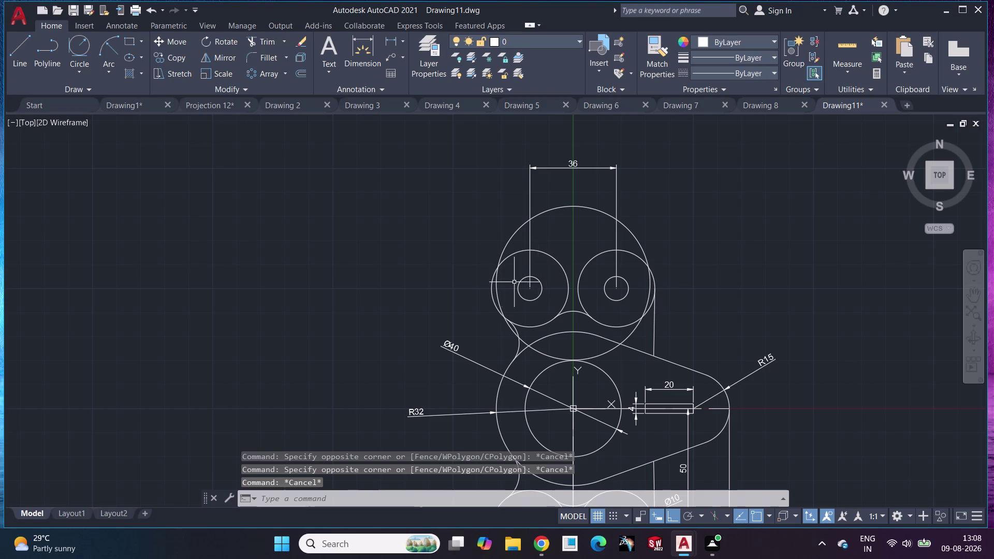
Trim two pieces of the overlapping circles around the upper holes.
click(271, 37)
scroll(up, 3)
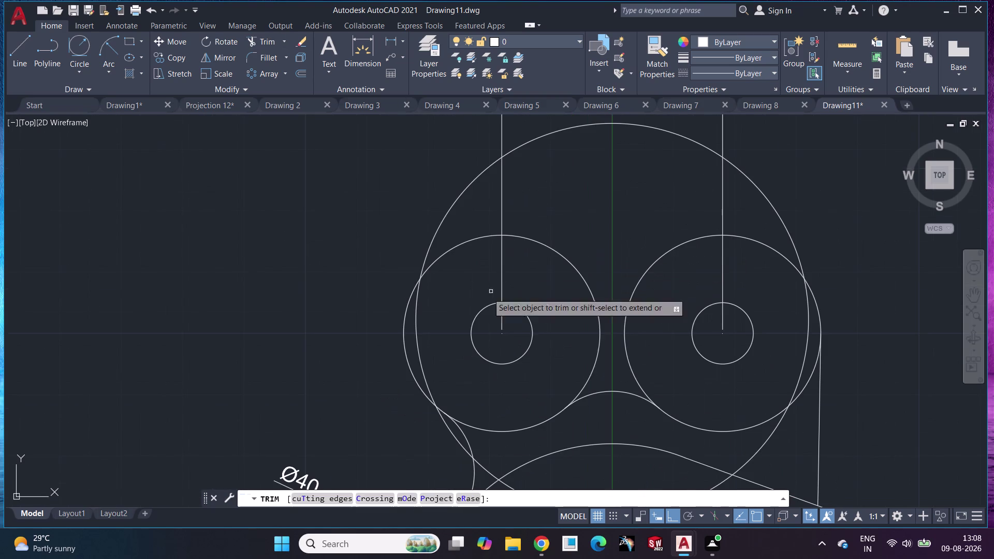
click(415, 324)
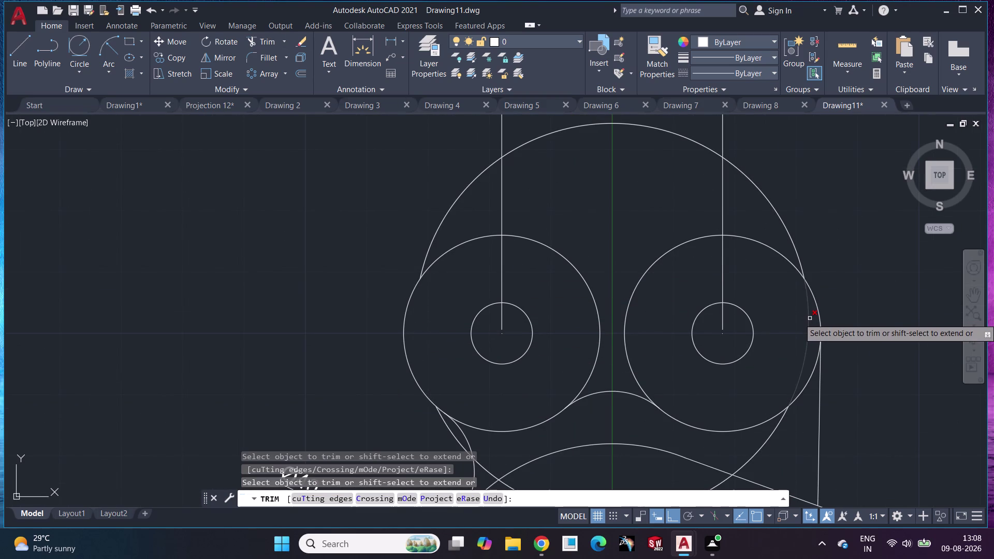
click(810, 319)
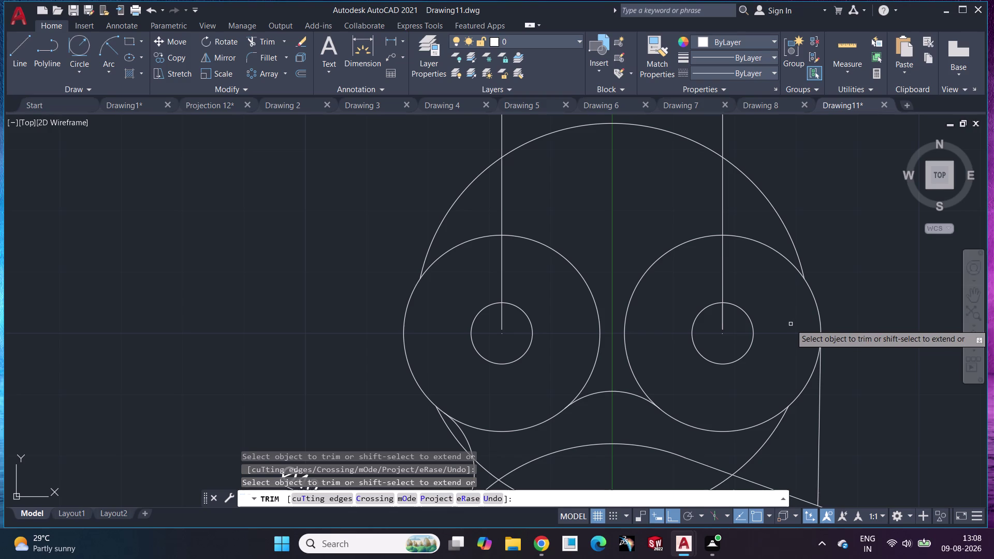
Undo the trim, the circle's move and the top tangent circle.
key(ctrl+z)
key(ctrl+z)
key(ctrl+z)
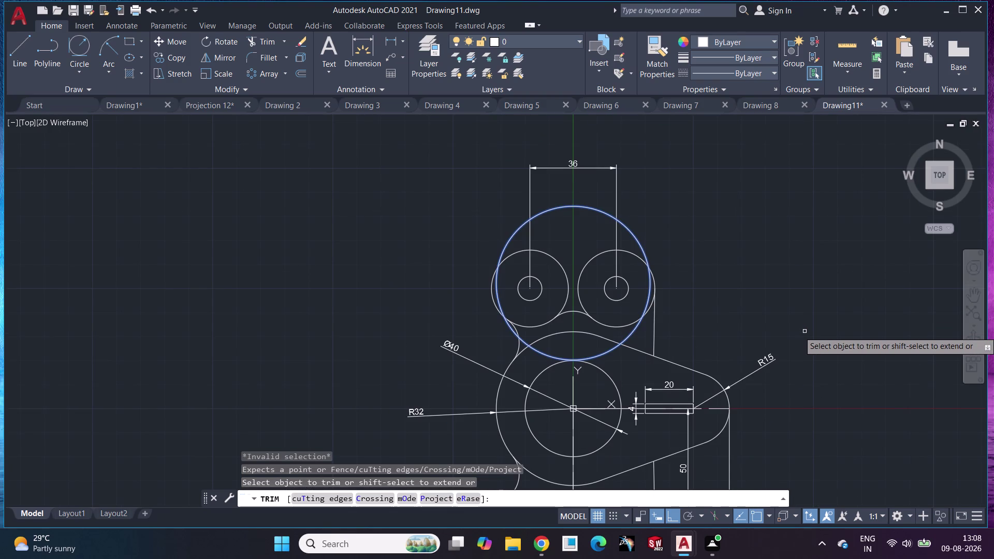
key(ctrl+z)
key(Escape)
key(ctrl+z)
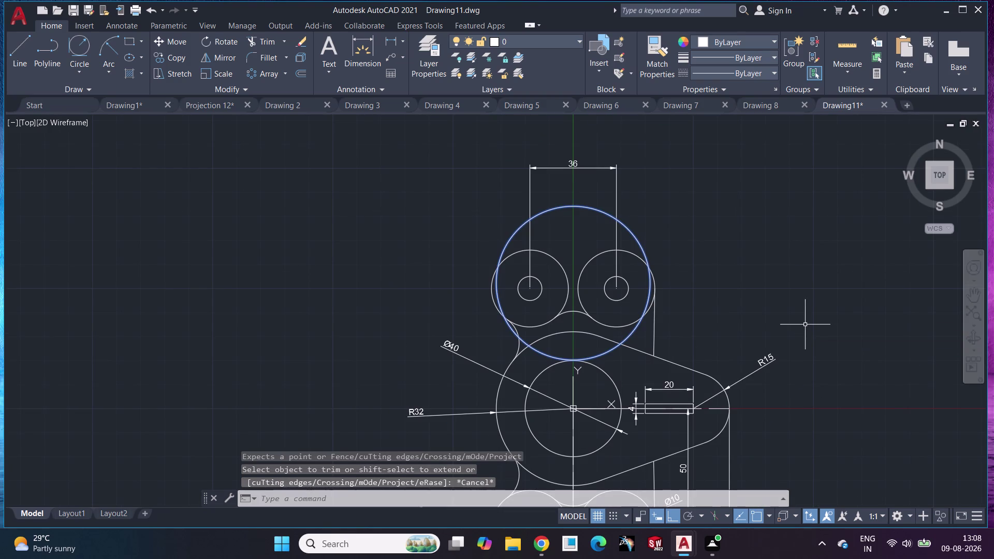
key(ctrl+z)
key(ctrl+z)
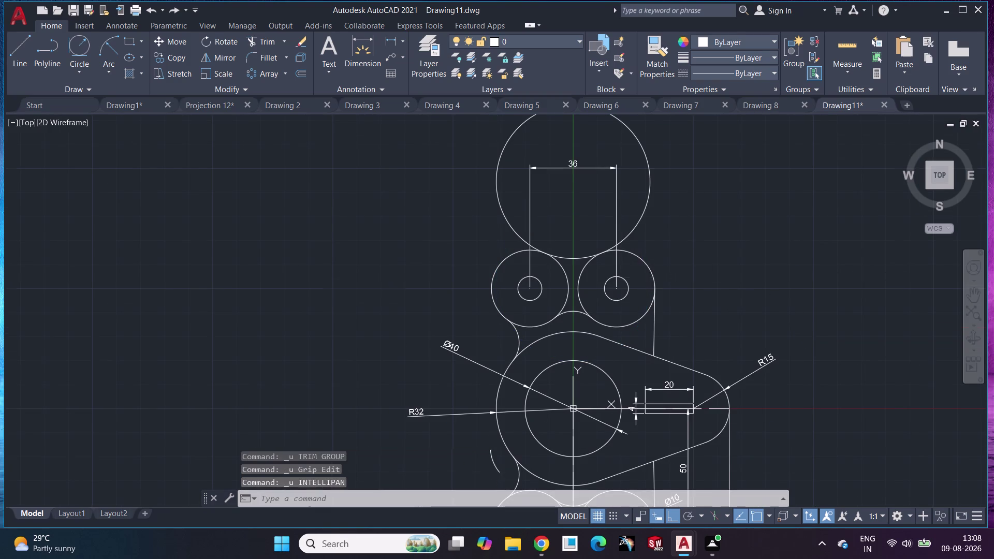
key(ctrl+z)
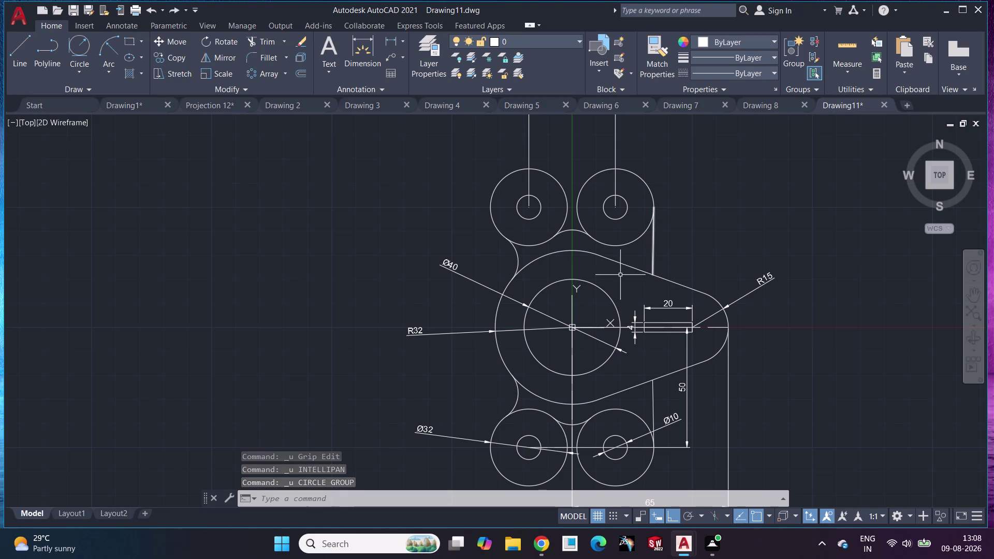
scroll(up, 3)
middle_drag(615, 251, 625, 311)
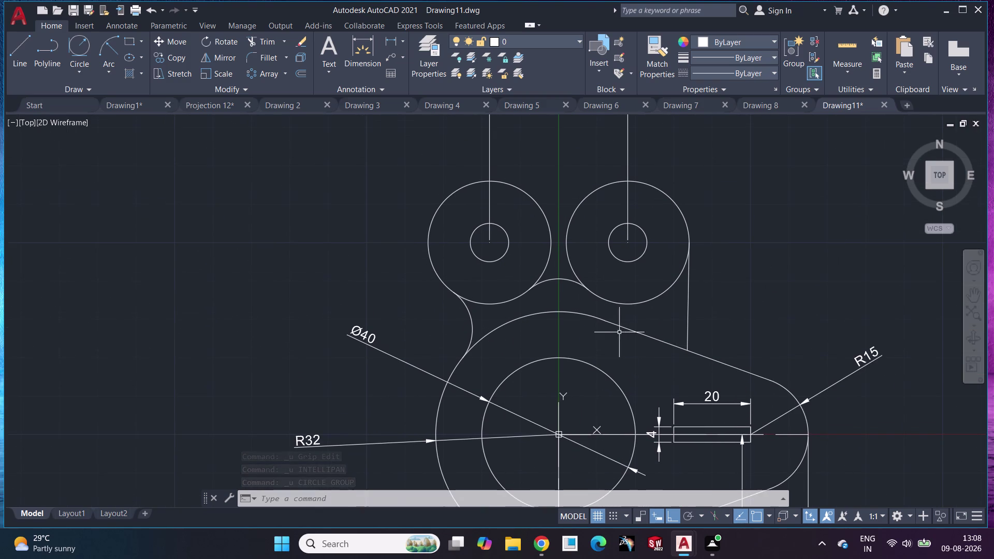
click(74, 51)
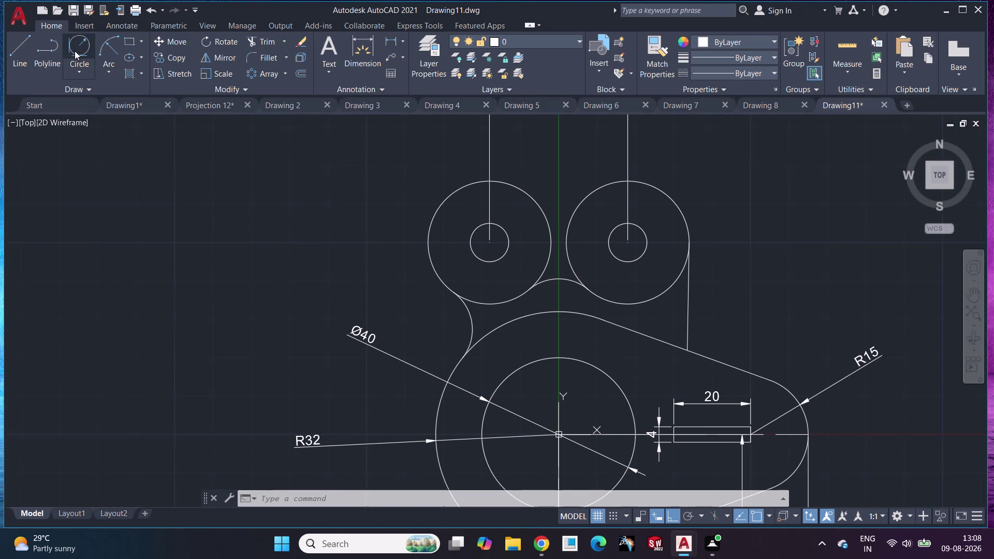
Draw a radius-32 circle tangent to both upper circles.
click(437, 211)
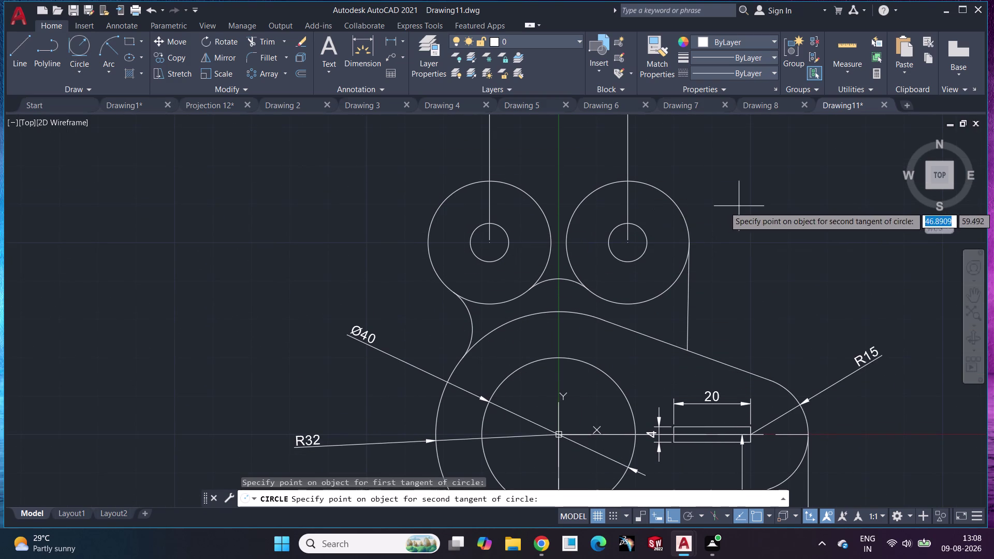
click(680, 211)
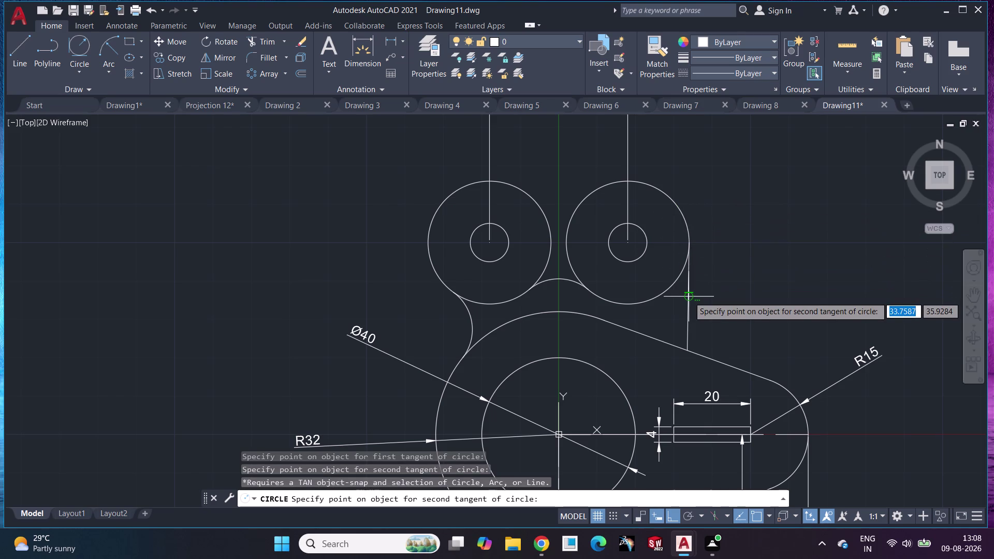
text(32)
key(Return)
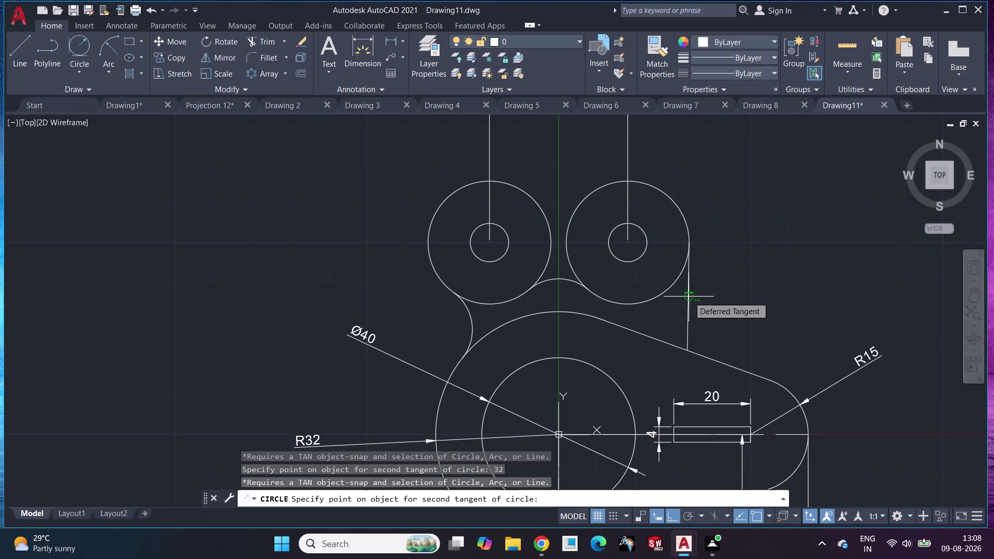
key(Return)
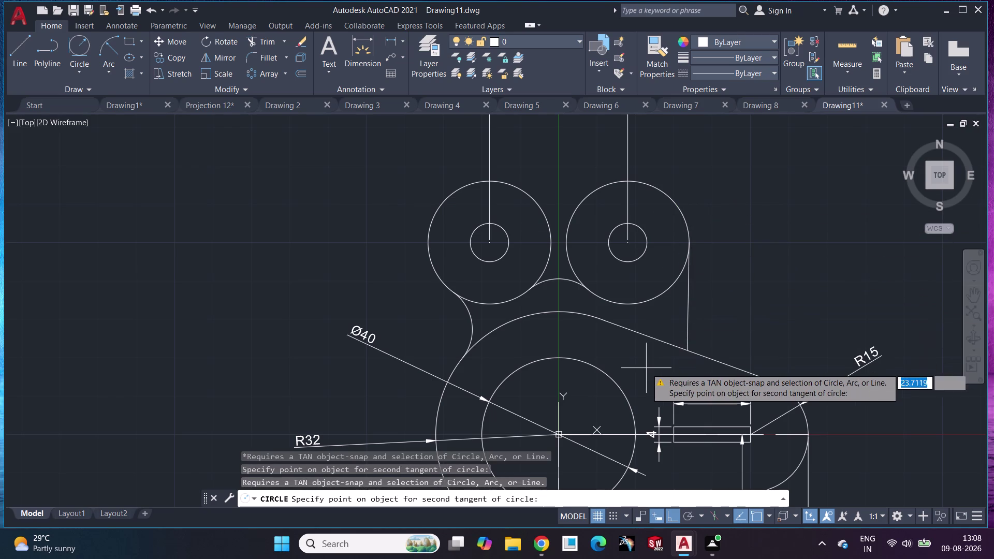
click(685, 217)
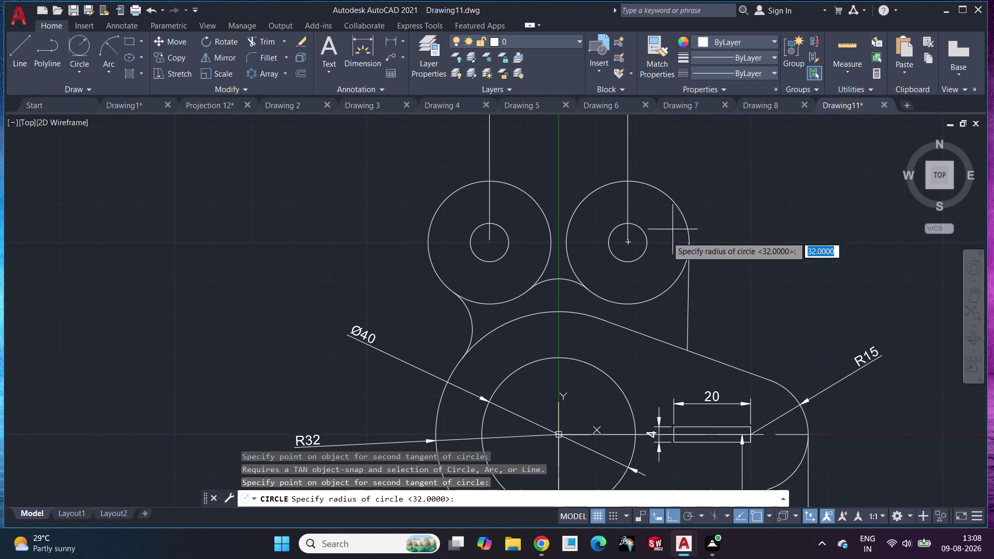
key(Return)
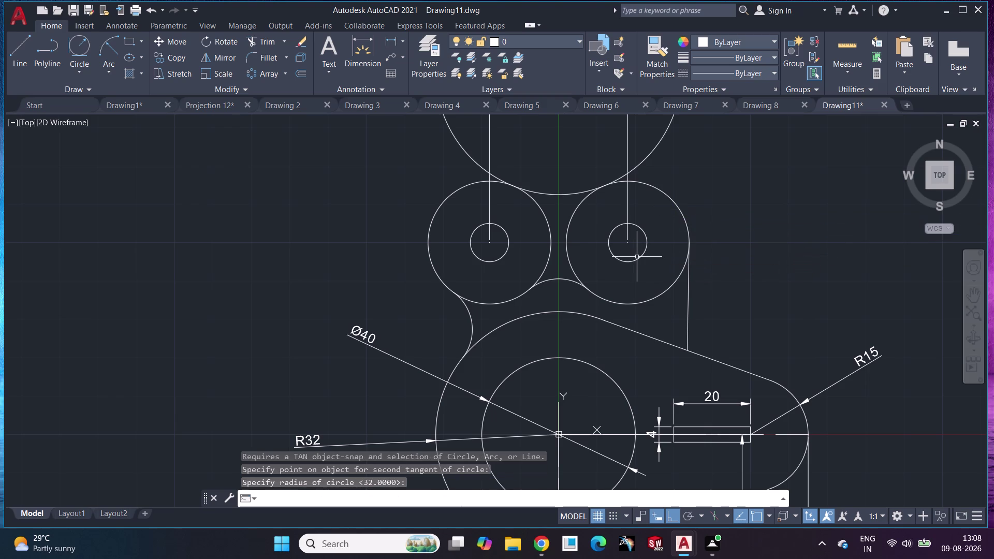
Select the new tangent circle and try moving it downward, then cancel the move.
click(416, 194)
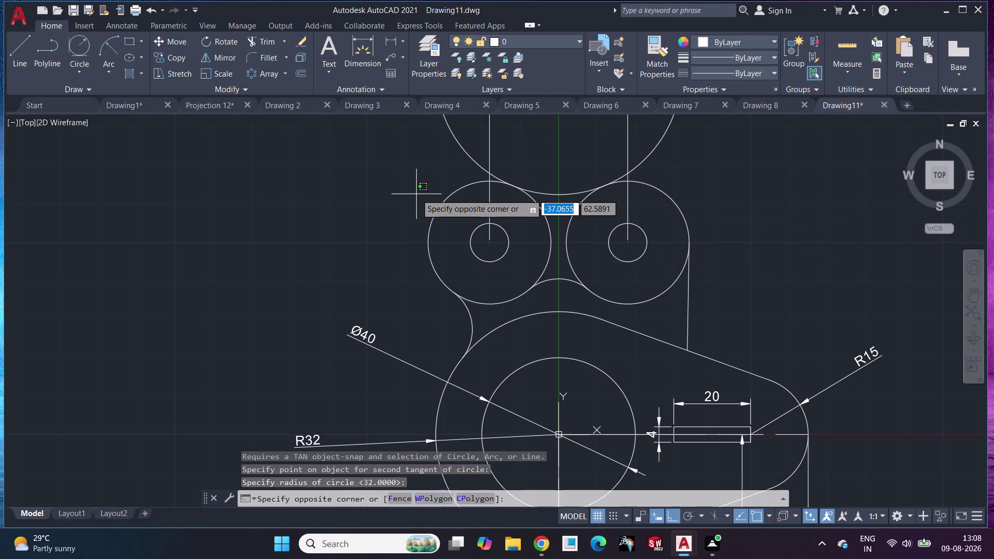
key(Escape)
middle_drag(416, 194, 354, 380)
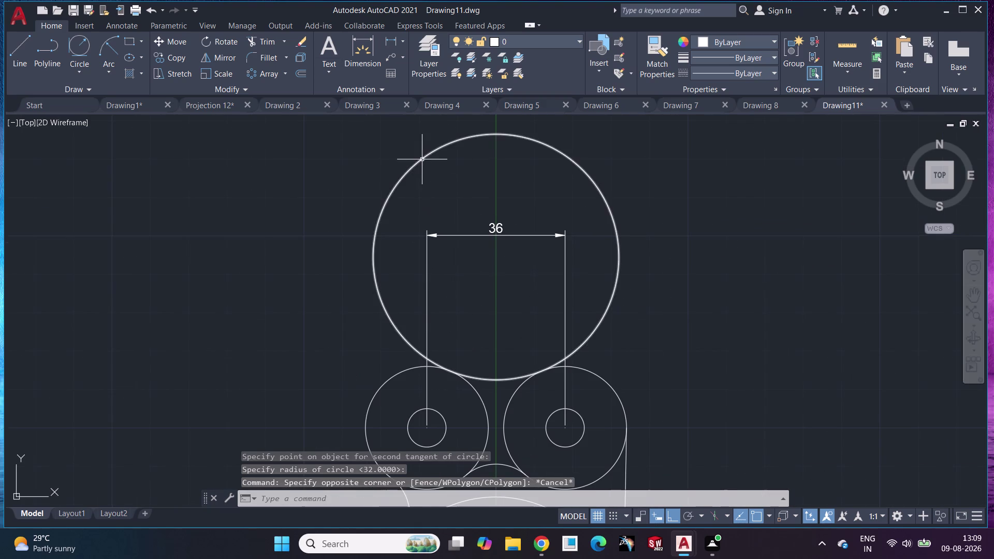
click(422, 160)
key(m)
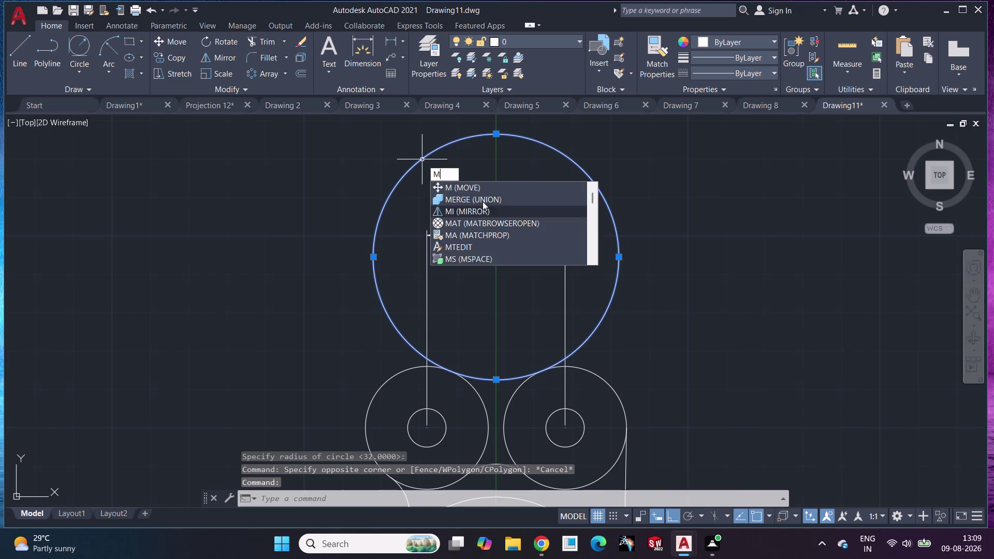
click(480, 188)
drag(480, 268, 487, 359)
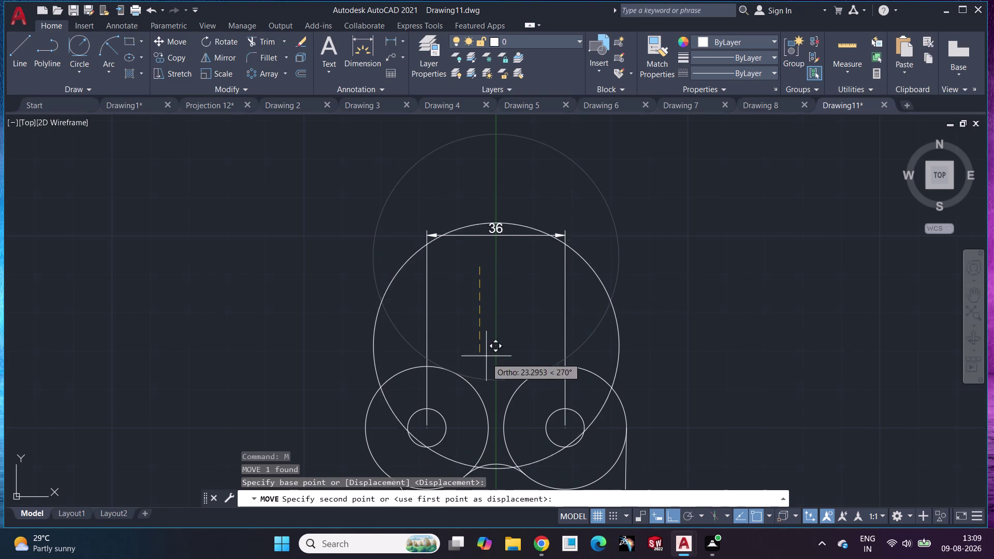
drag(486, 360, 483, 436)
middle_drag(482, 436, 483, 292)
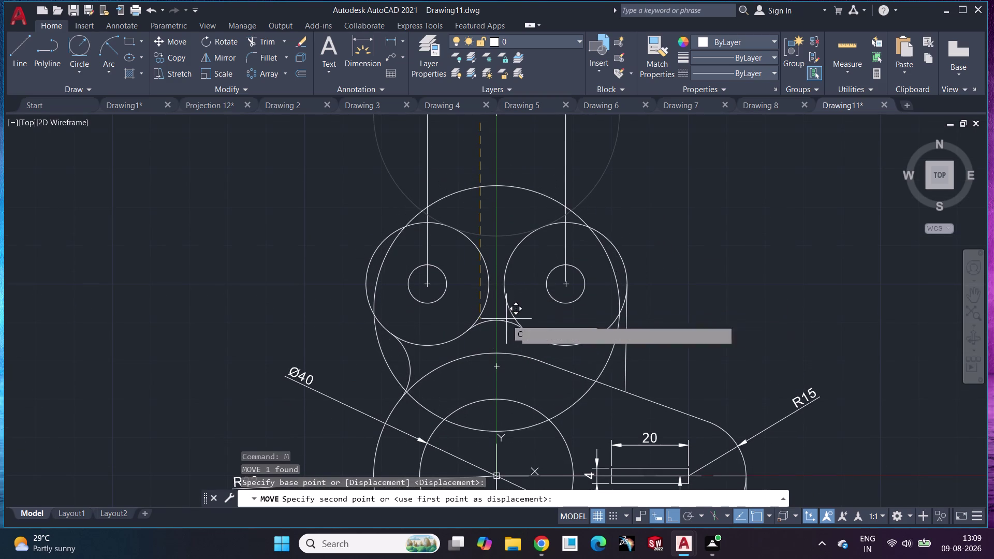
key(Escape)
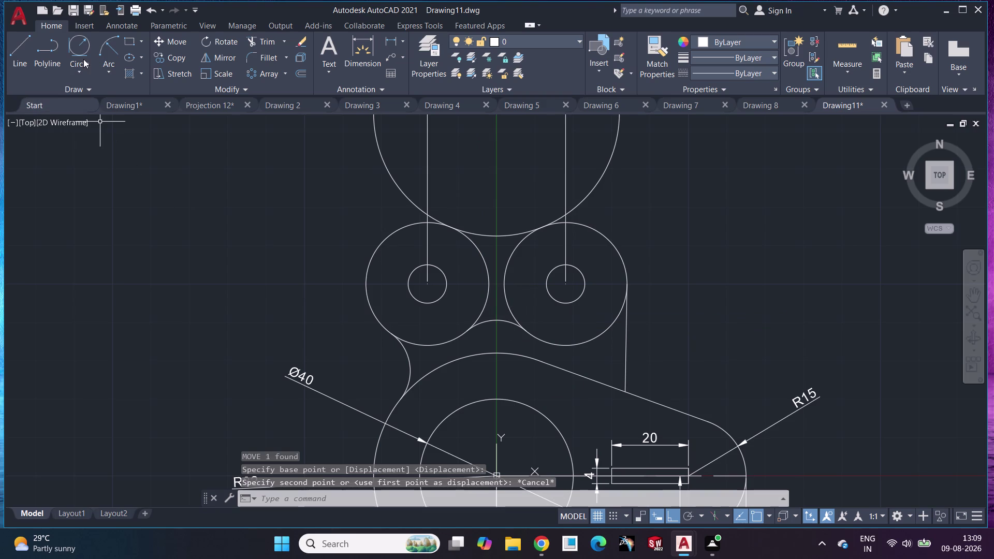
Delete the misplaced tangent circle above the upper circles.
click(82, 65)
click(103, 95)
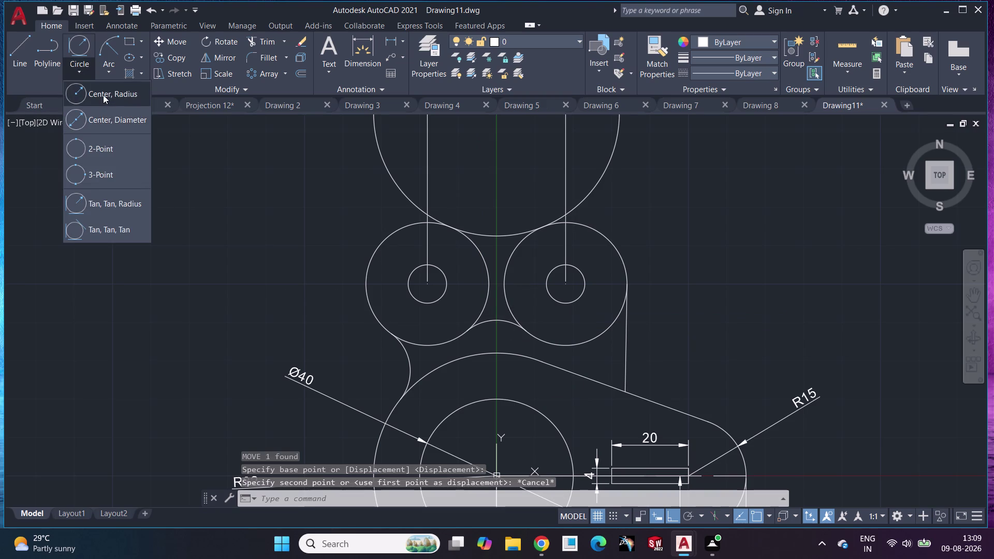
key(Escape)
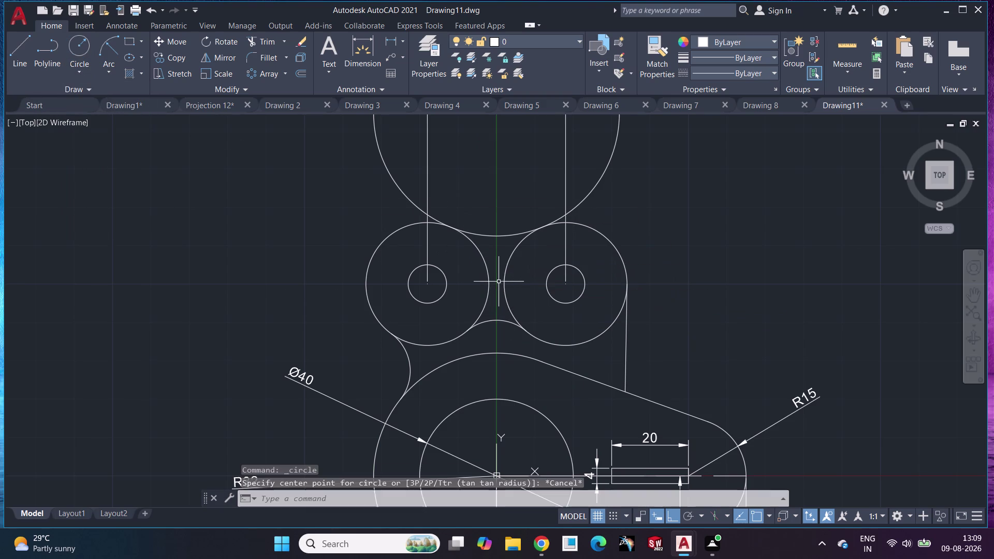
click(397, 186)
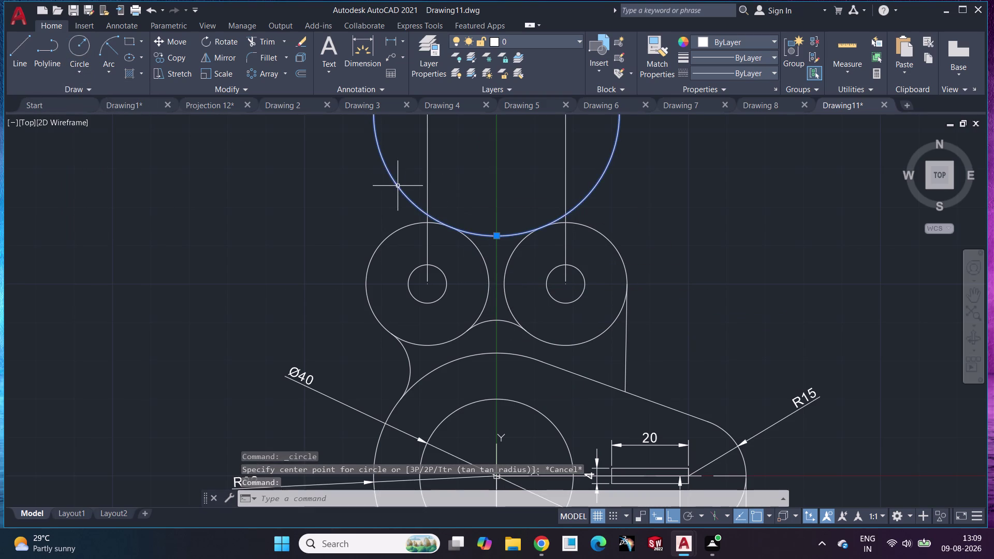
key(Delete)
key(space)
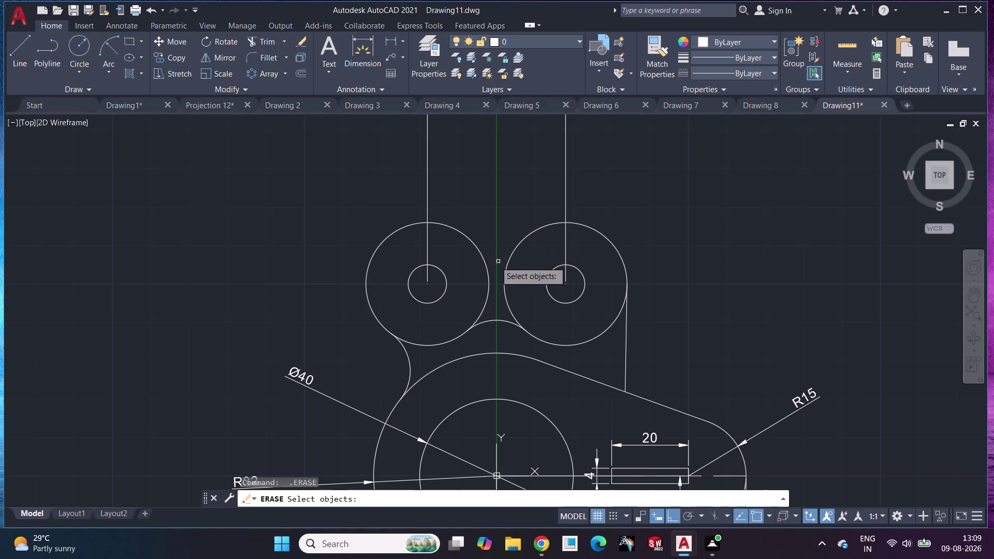
key(Escape)
Draw a radius-32 circle centred midway between the two upper circles.
click(81, 54)
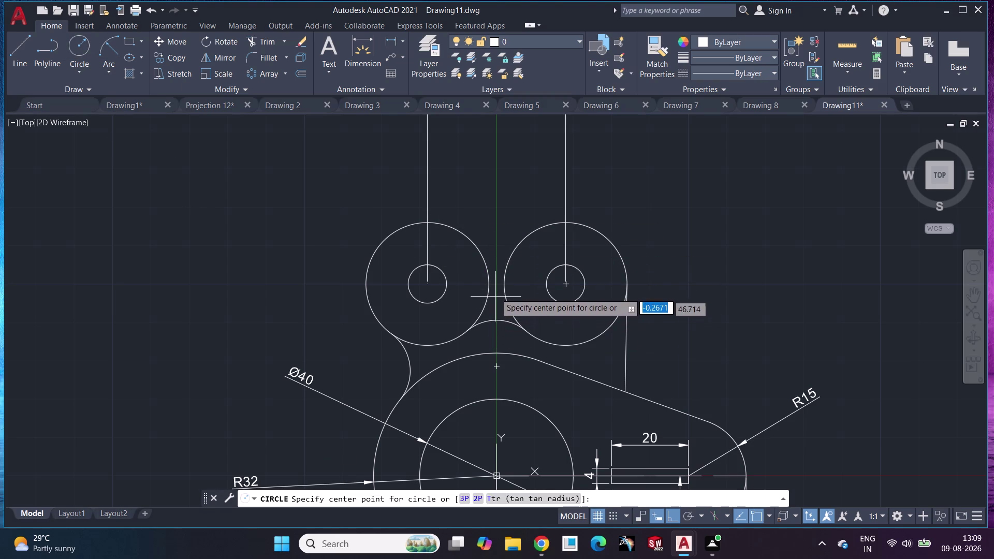
click(489, 286)
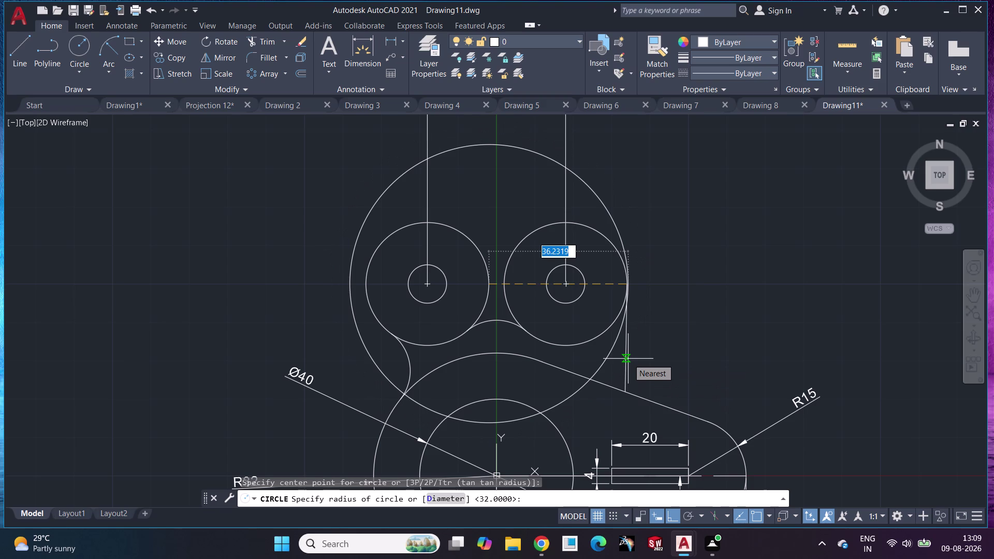
text(32)
key(Return)
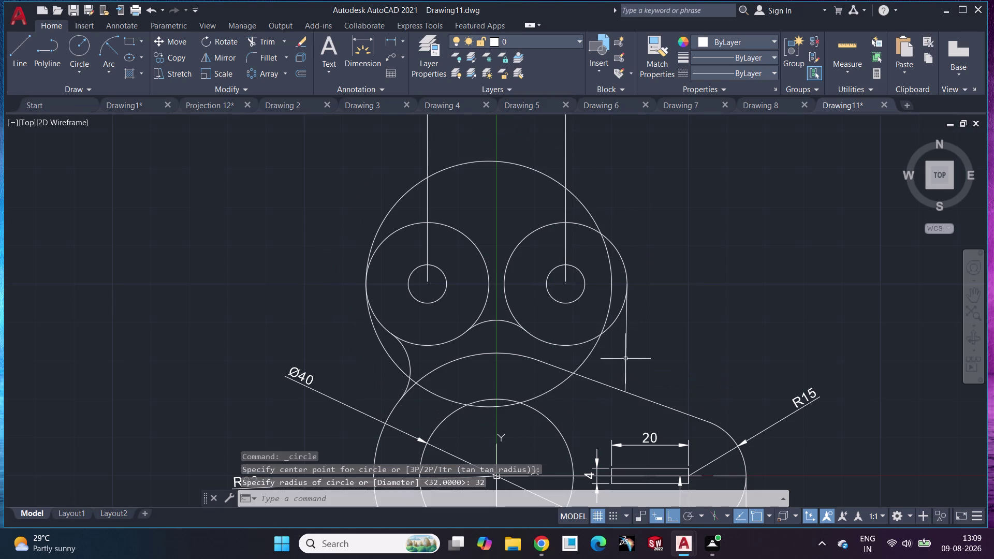
click(529, 168)
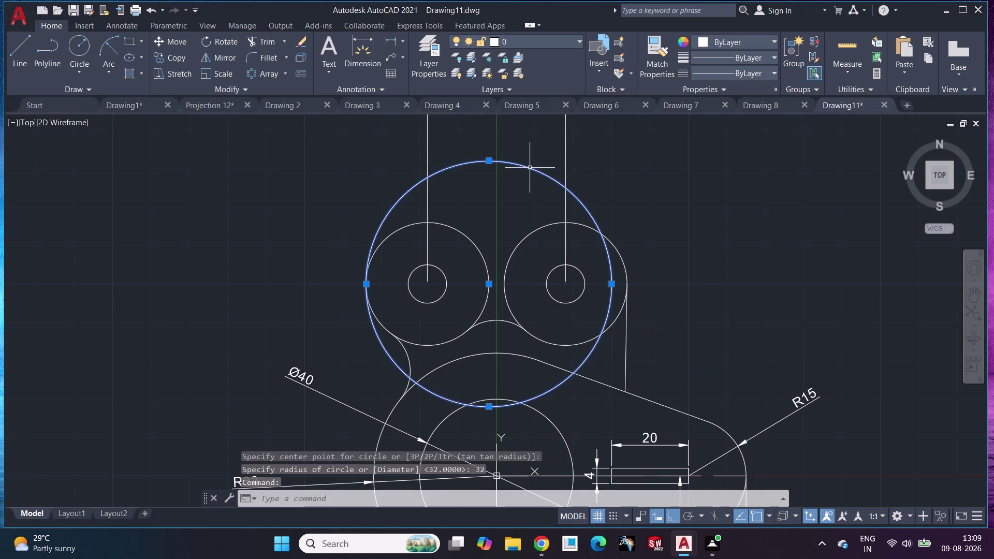
Attempt to move the centred radius-32 circle, then cancel the move.
key(m)
click(581, 203)
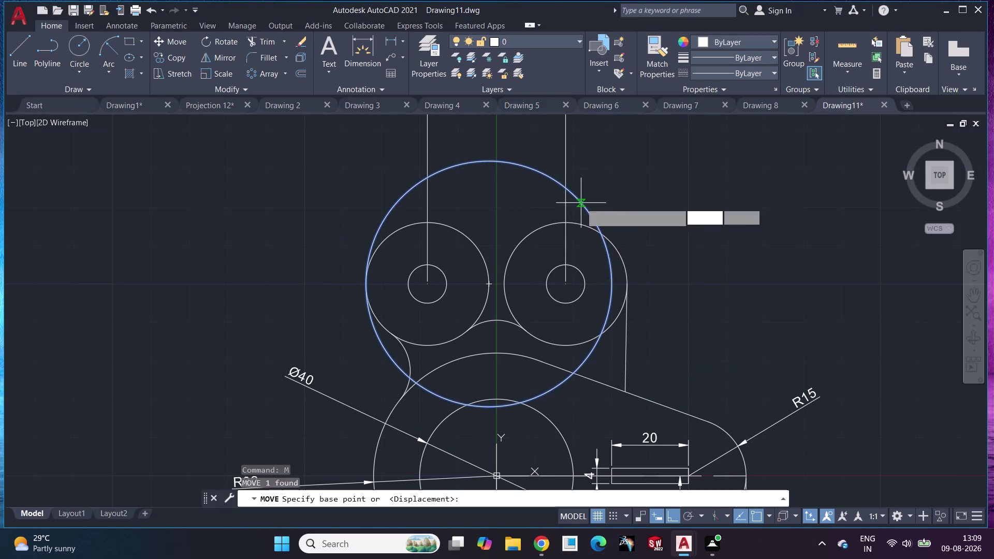
drag(487, 229, 501, 228)
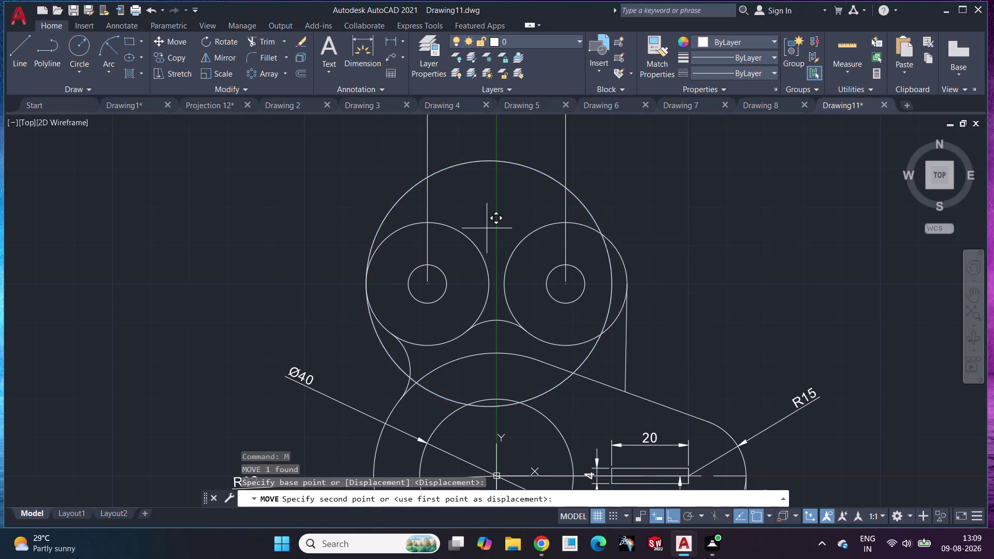
drag(500, 228, 519, 226)
drag(493, 221, 506, 234)
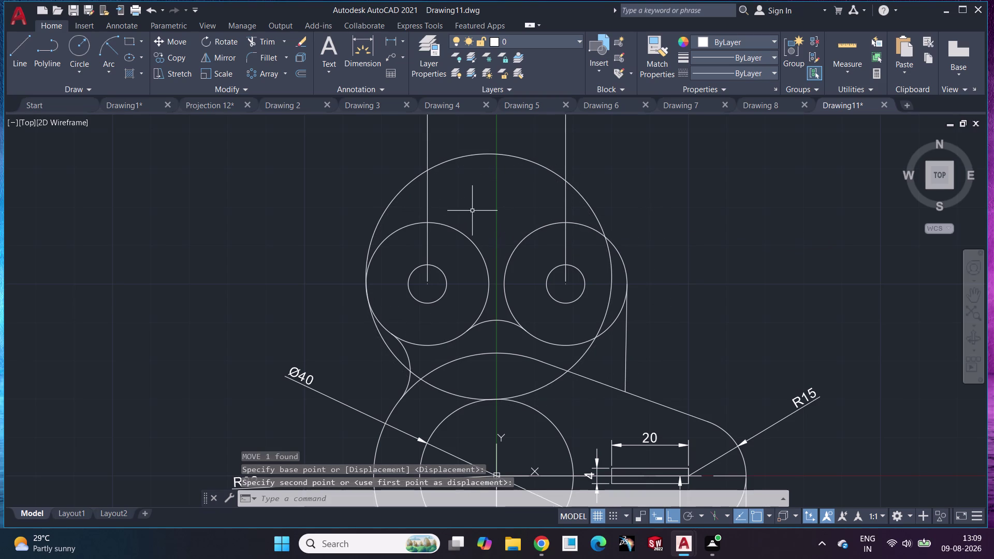
key(m)
click(517, 243)
drag(490, 240, 539, 248)
click(514, 155)
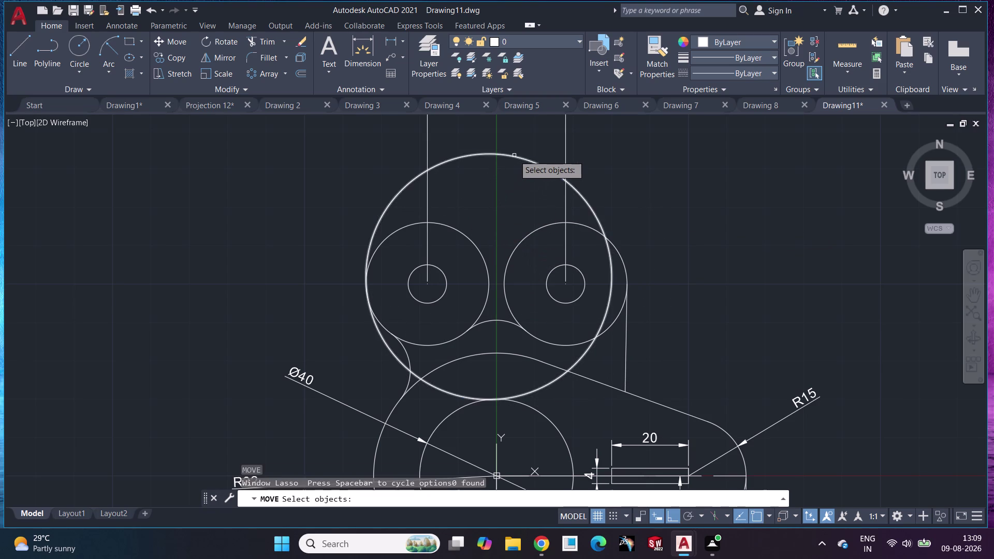
key(Return)
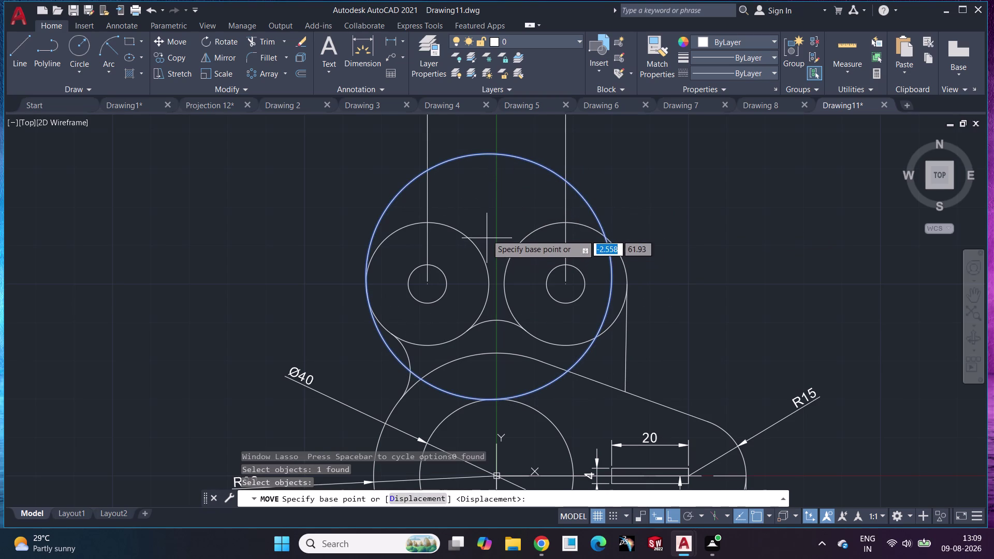
key(m)
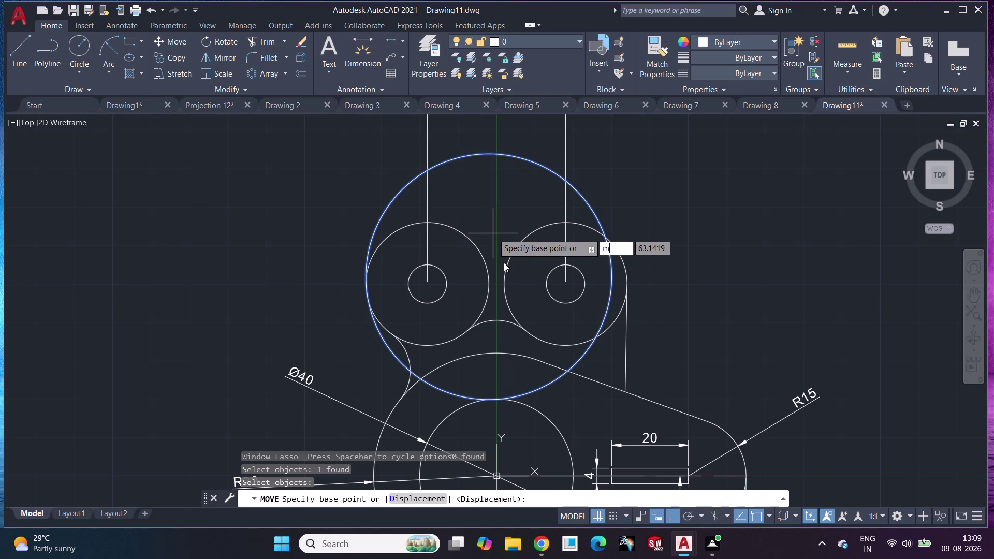
key(BackSpace)
key(BackSpace)
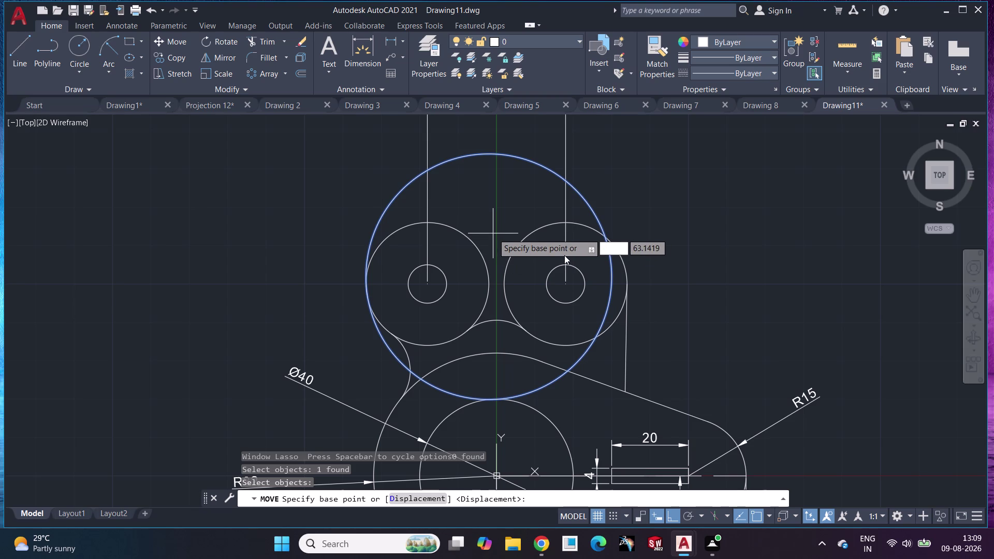
key(Escape)
Select the radius-32 circle, abandon another move attempt, and delete it.
click(507, 152)
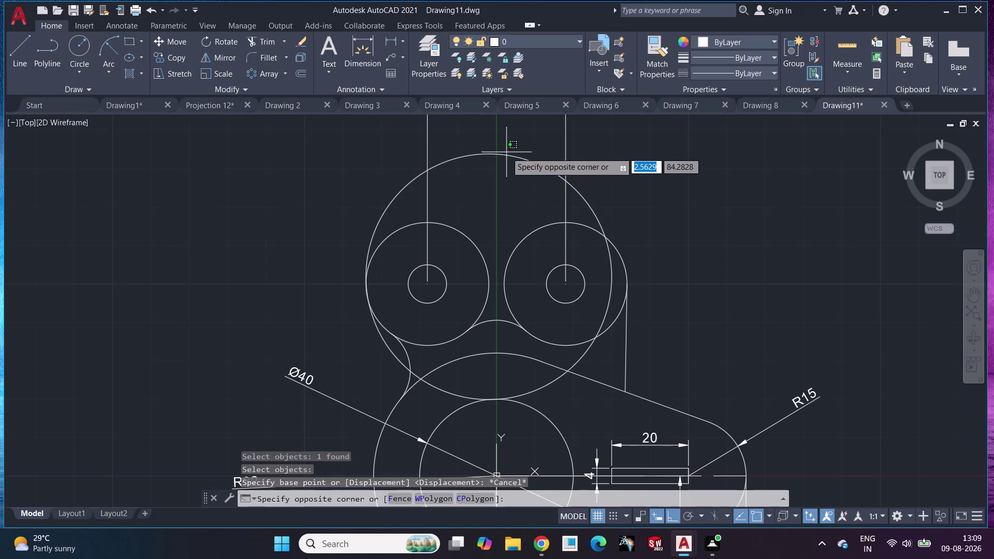
key(Escape)
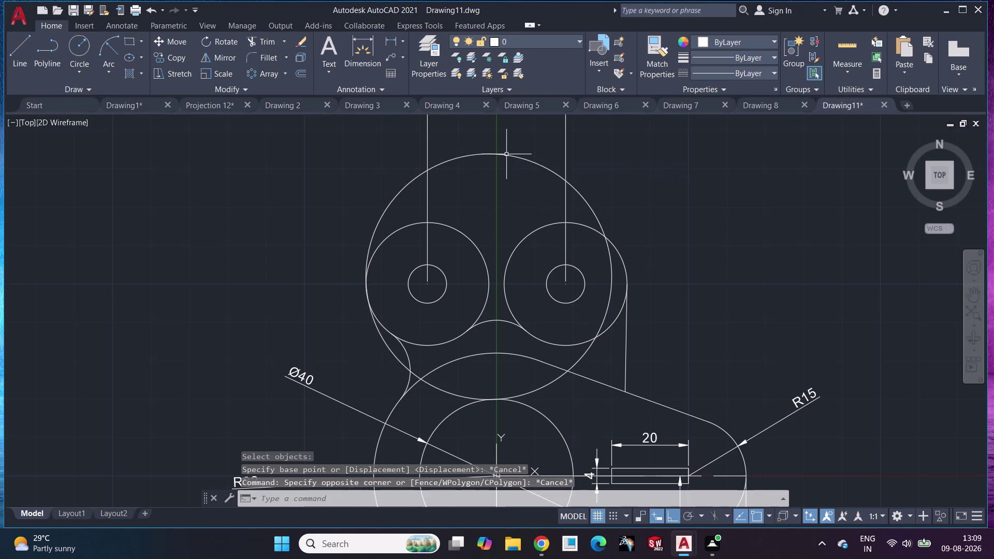
click(507, 154)
key(m)
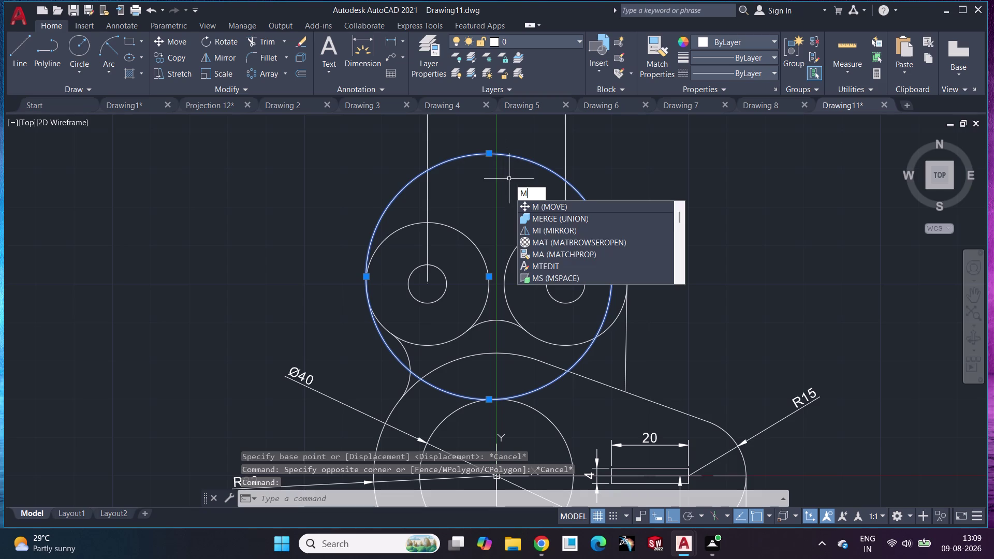
click(533, 204)
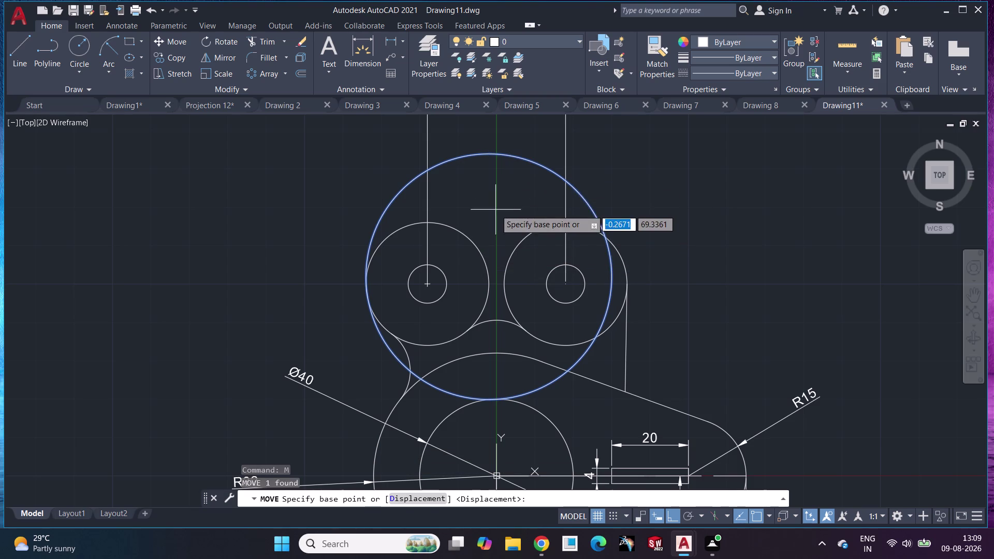
click(495, 209)
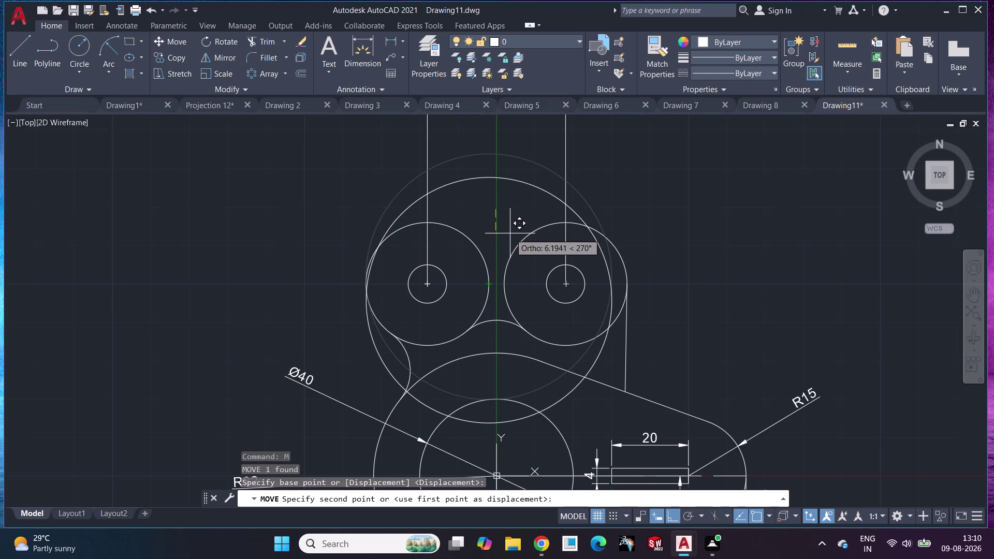
key(Escape)
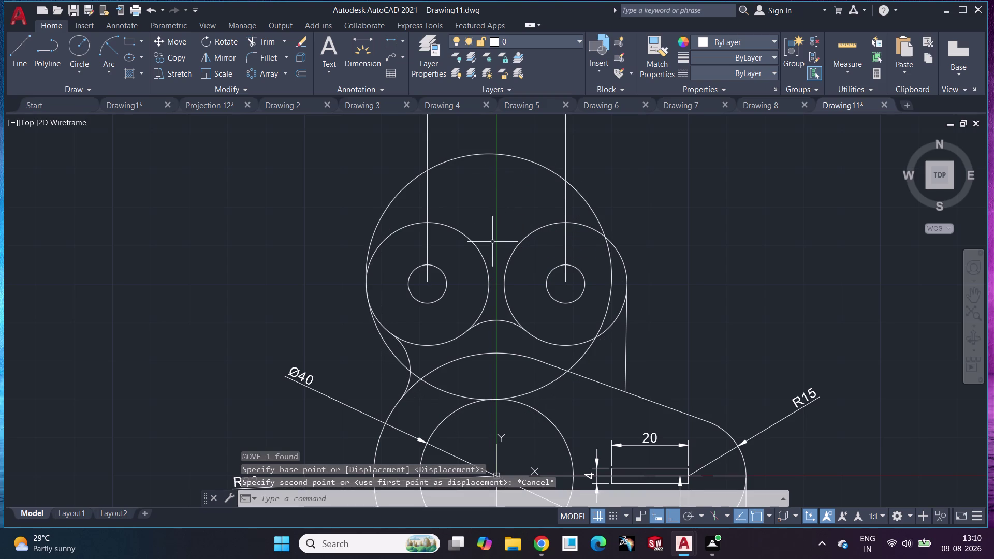
click(590, 207)
key(Delete)
scroll(down, 3)
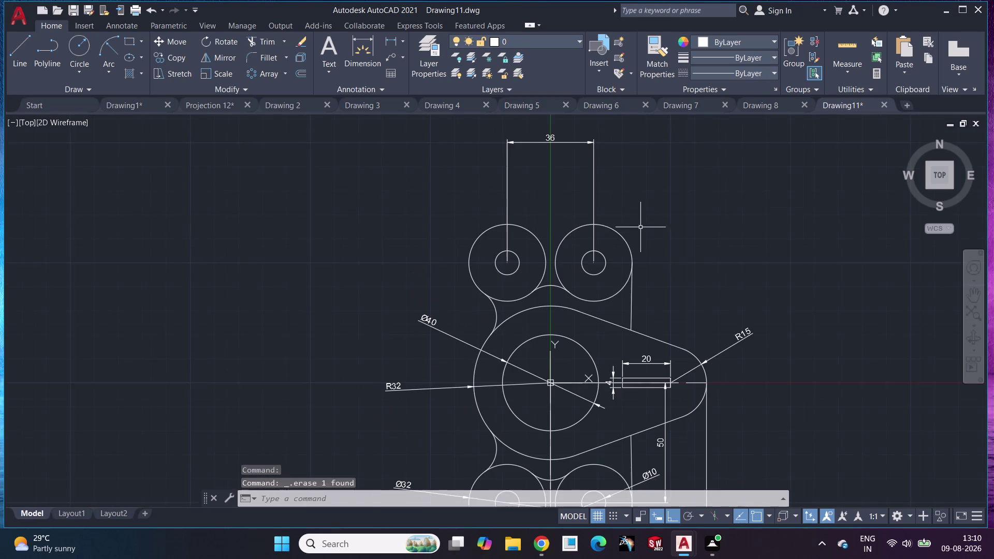
Hatch the plate body with the ANSI31 diagonal pattern, then undo it.
middle_drag(651, 234, 654, 178)
scroll(up, 3)
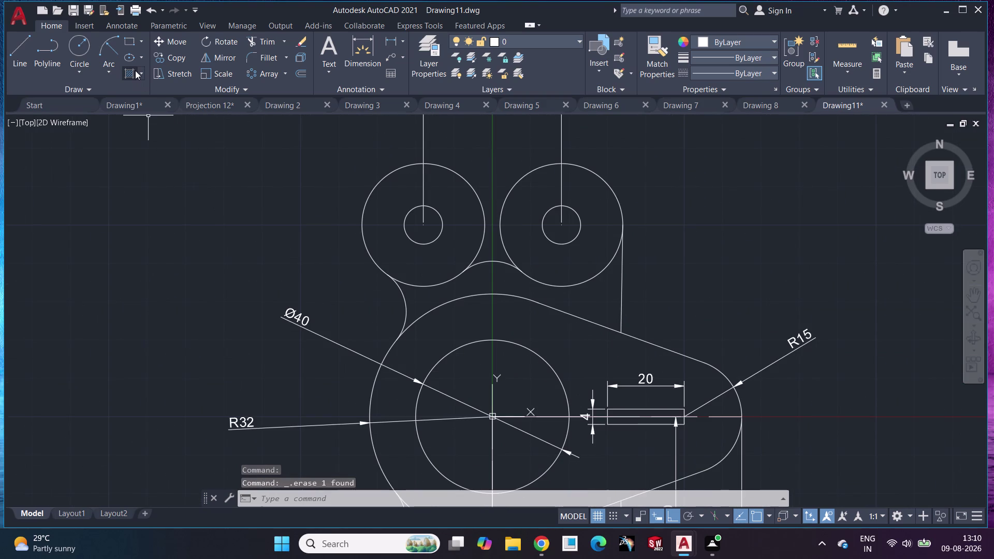
click(135, 71)
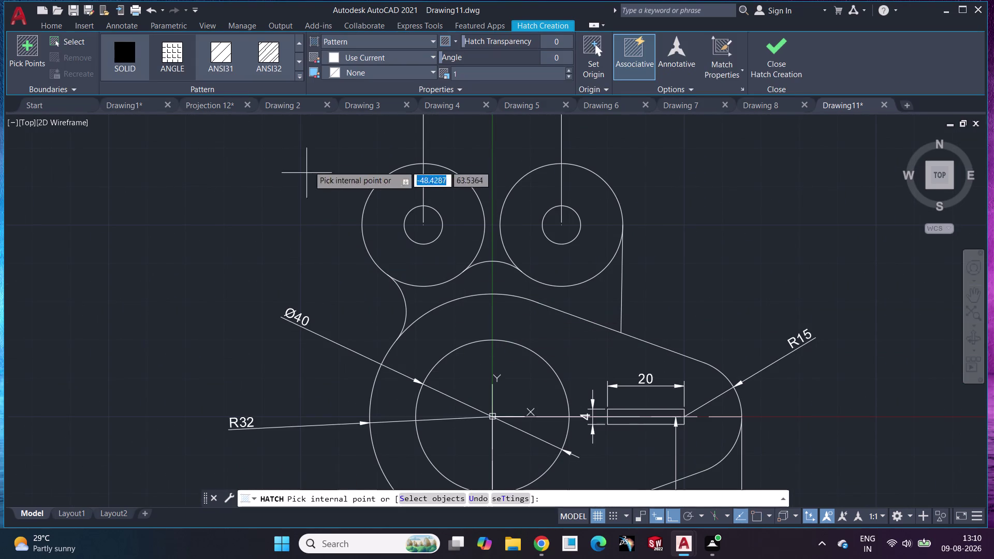
click(227, 76)
click(540, 326)
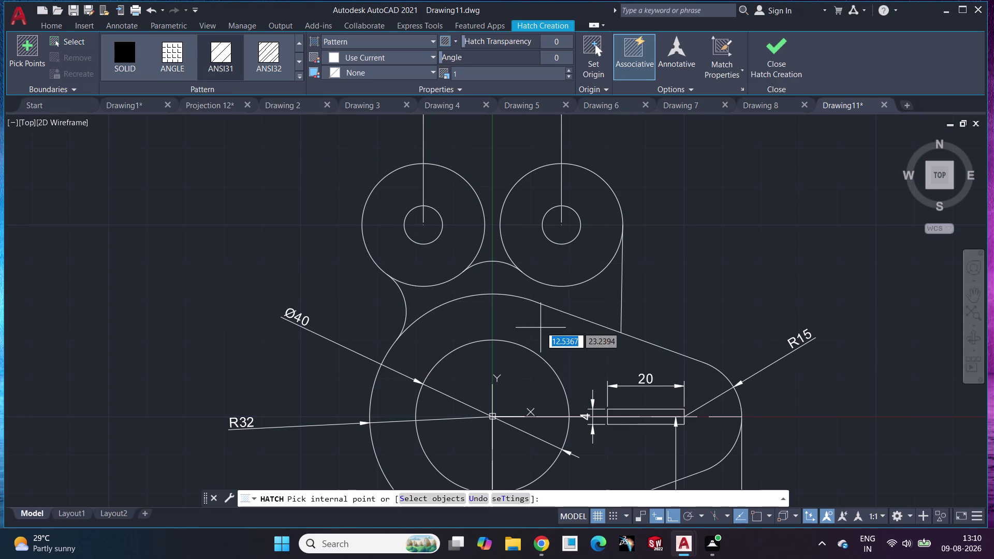
click(597, 454)
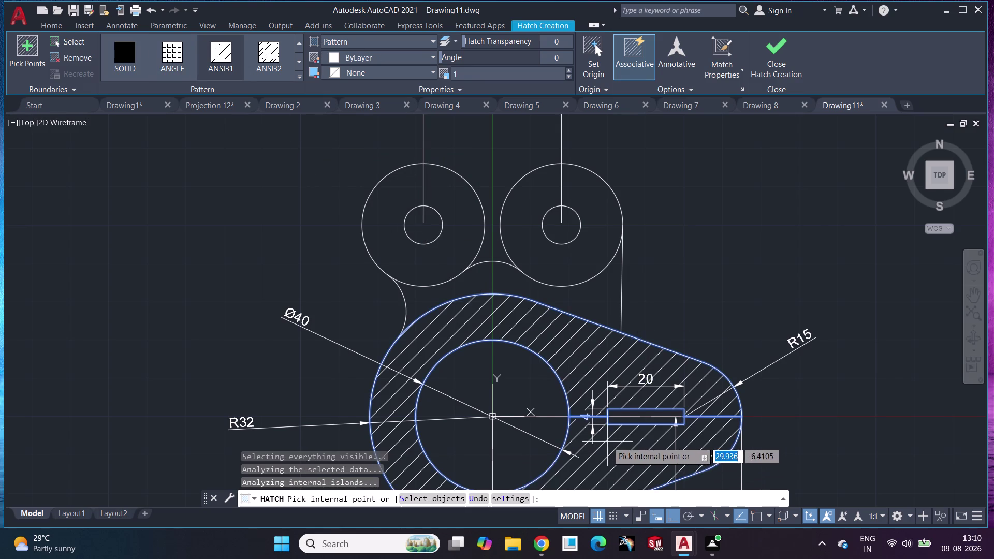
middle_drag(606, 441, 599, 344)
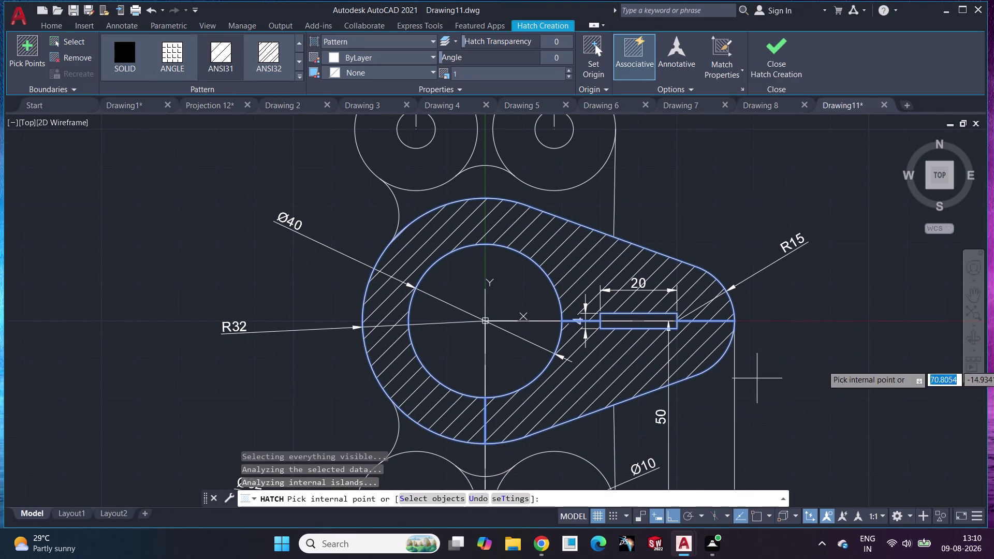
key(Escape)
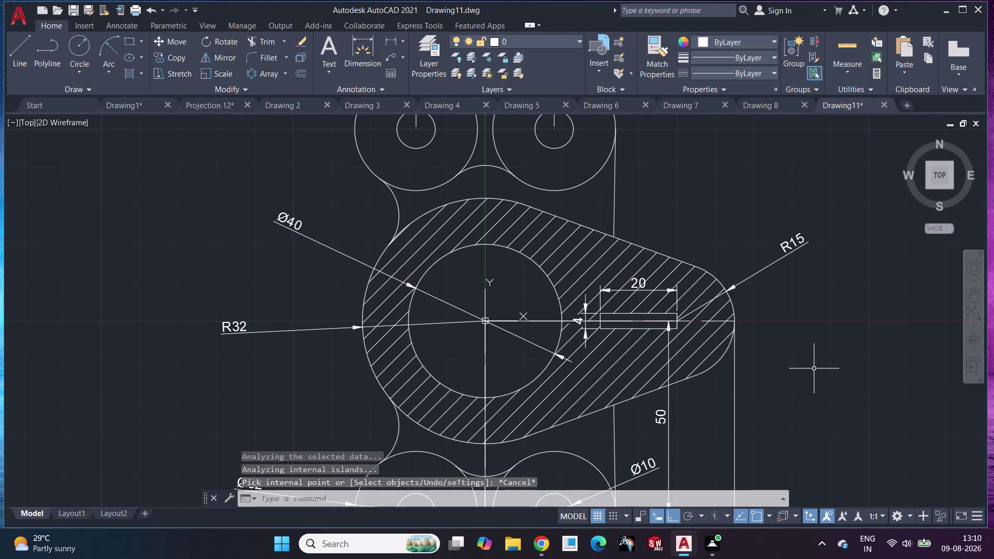
click(546, 249)
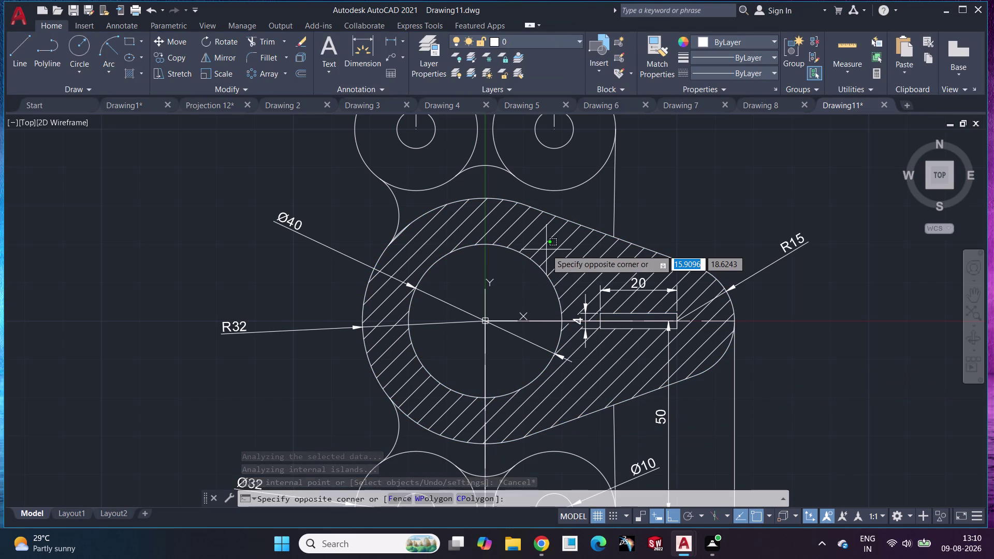
key(Escape)
key(ctrl+z)
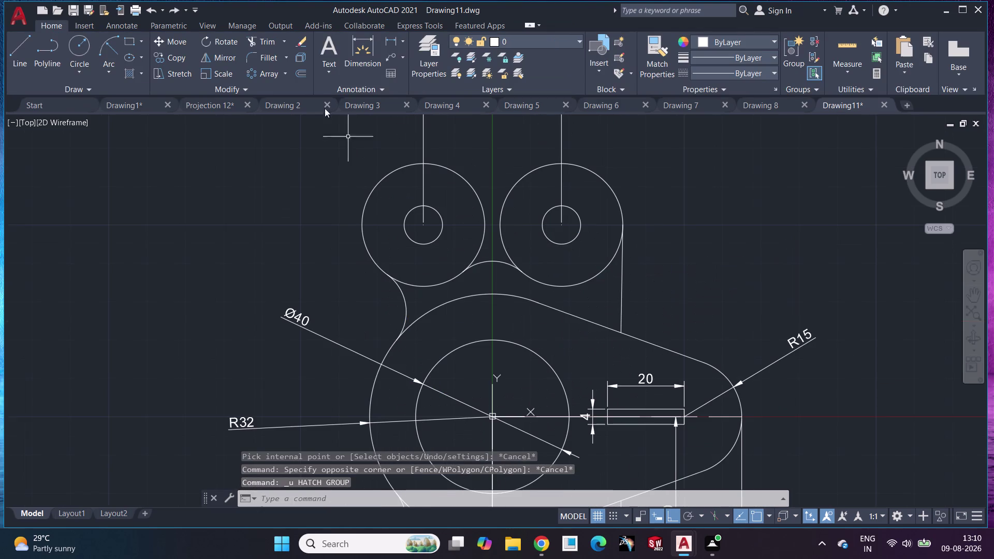
Start an ANSI31 hatch inside the plate and try Match Properties, then cancel.
click(132, 74)
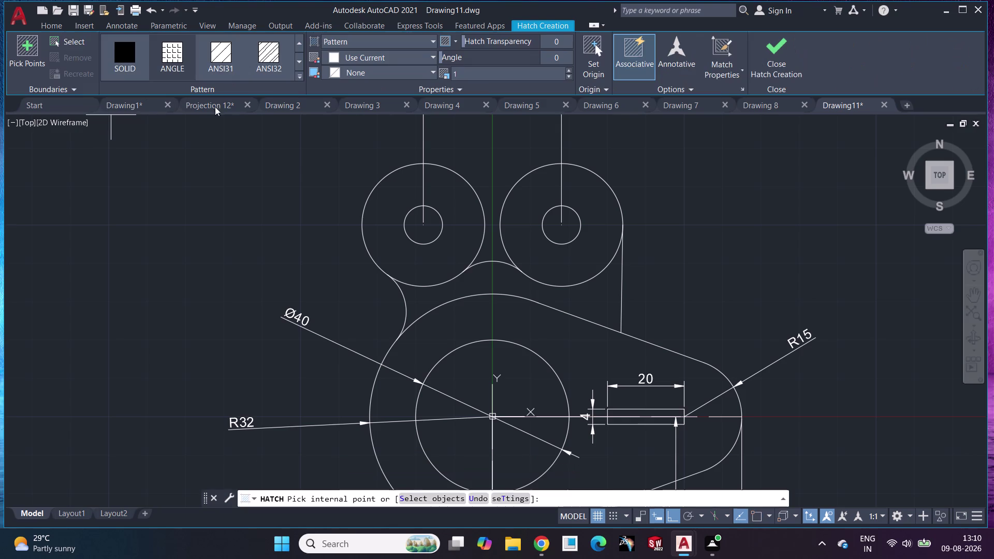
click(214, 60)
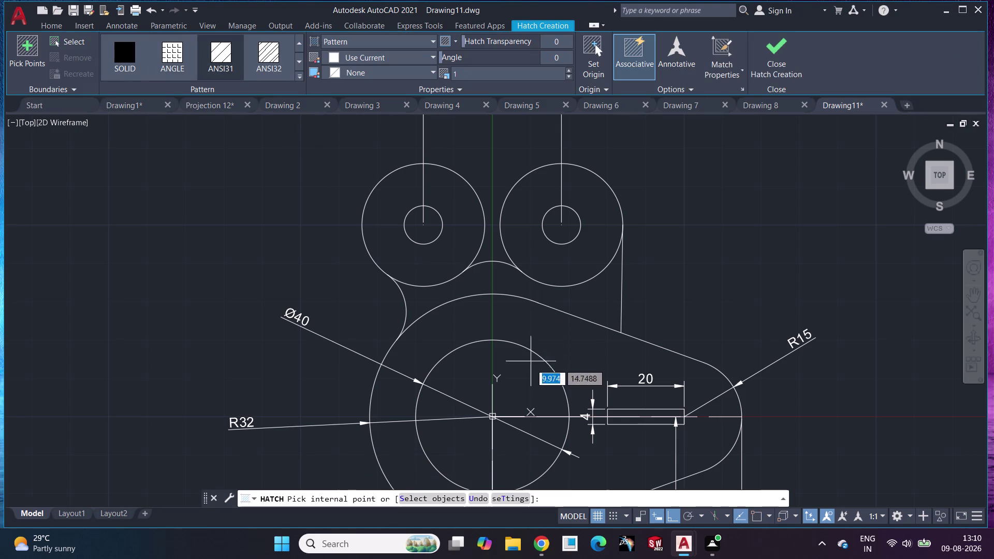
click(584, 348)
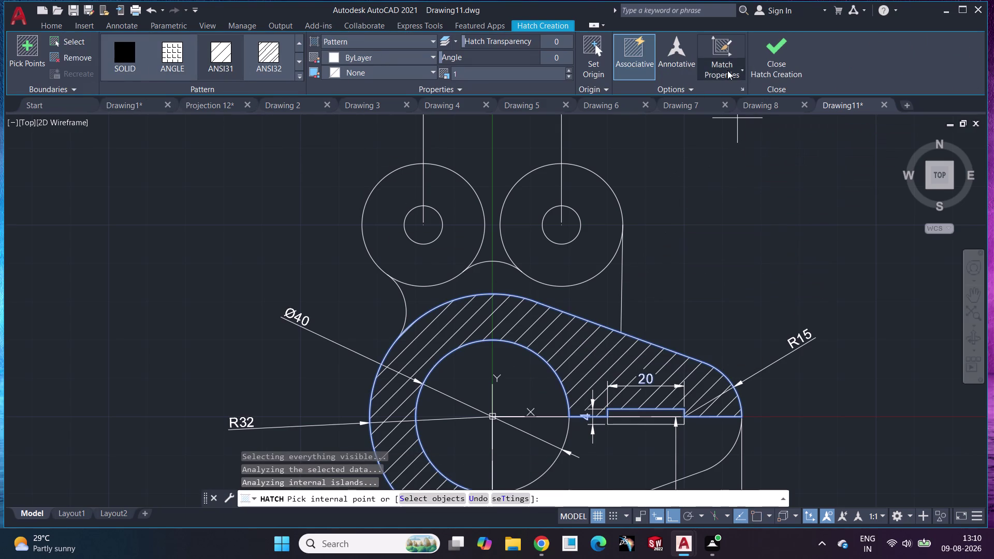
click(744, 70)
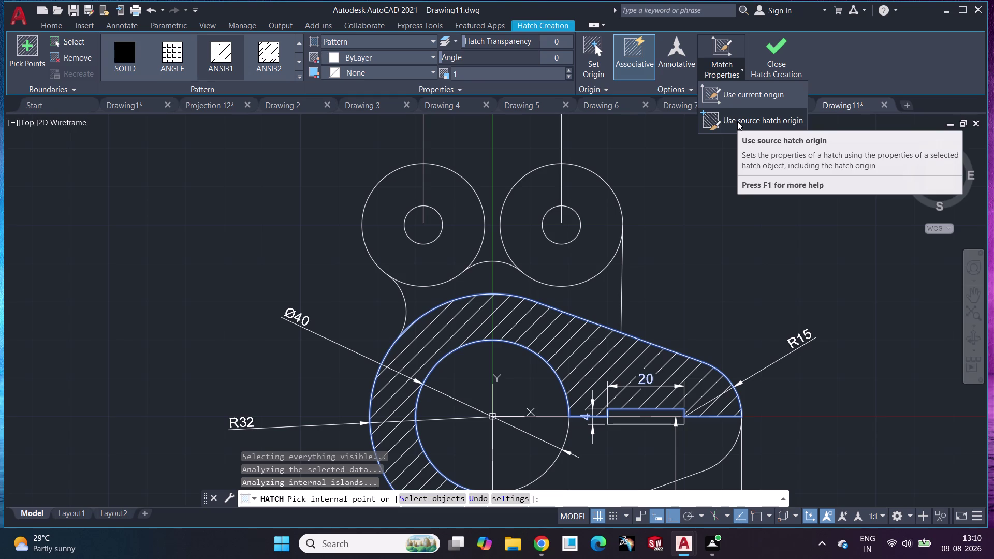
click(737, 121)
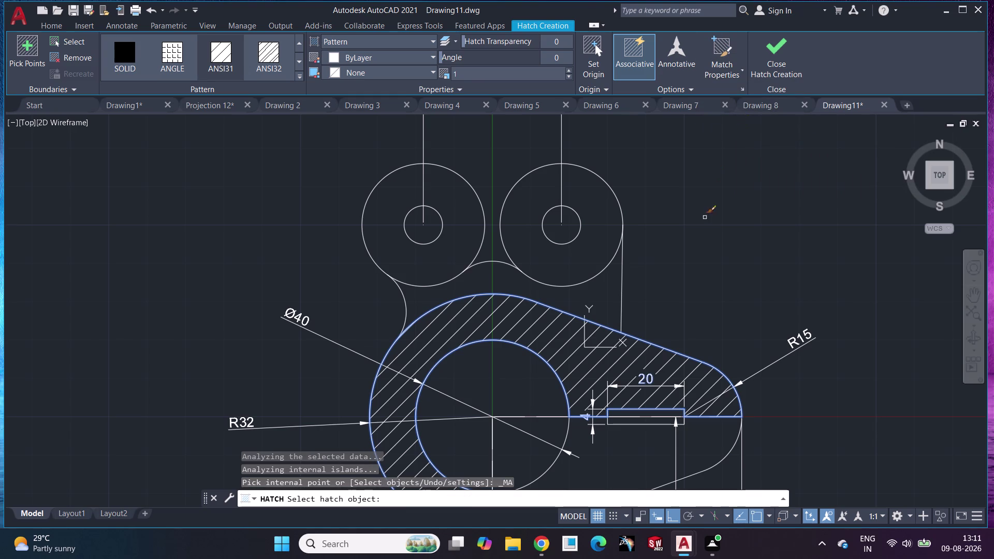
click(625, 445)
key(Escape)
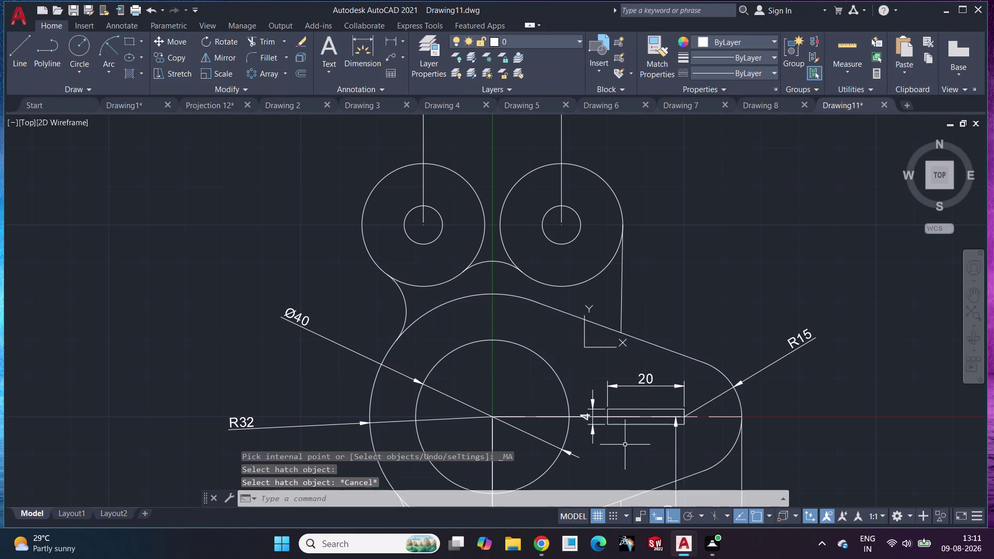
Hatch the plate region around the Ø40 hole and slot, reviewing options.
click(131, 75)
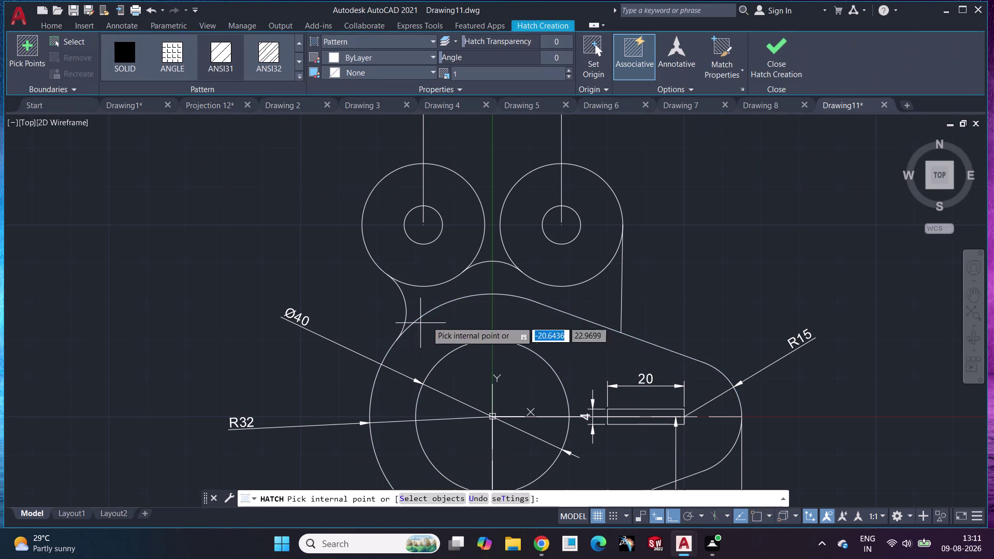
click(443, 319)
click(644, 439)
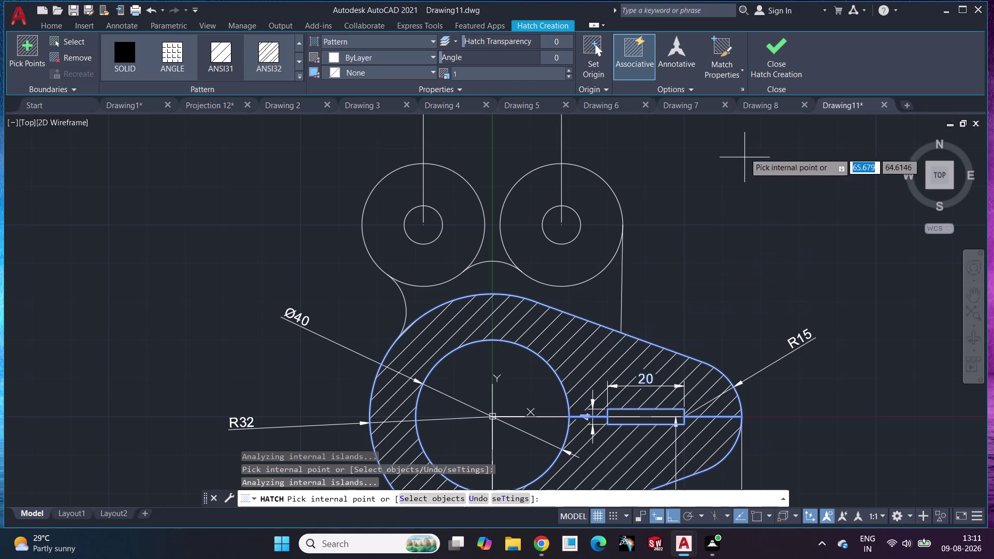
click(664, 90)
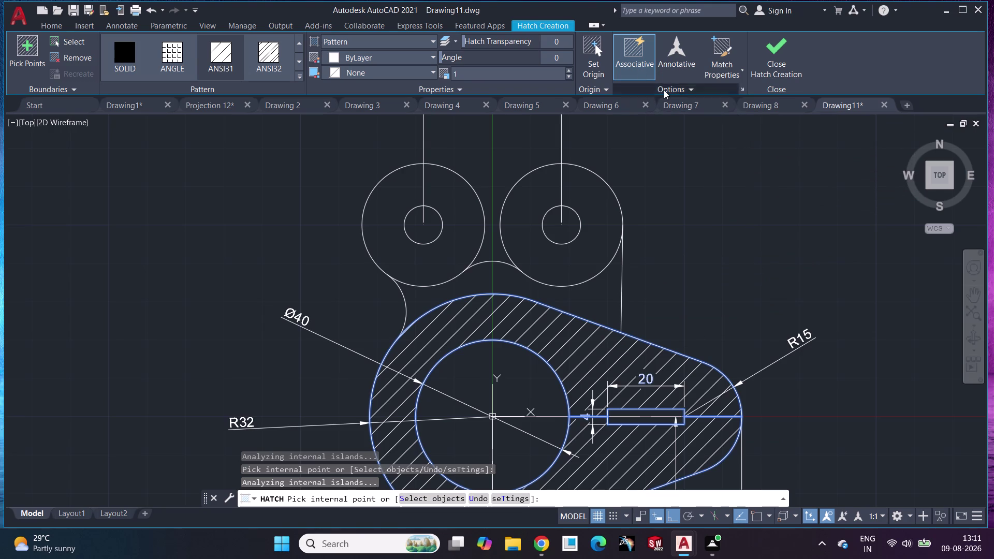
click(663, 90)
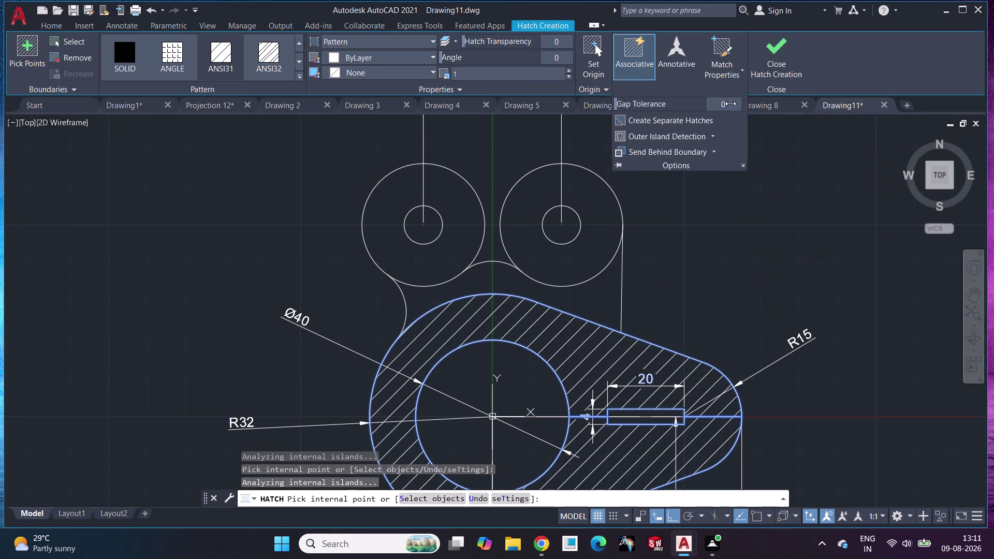
click(743, 89)
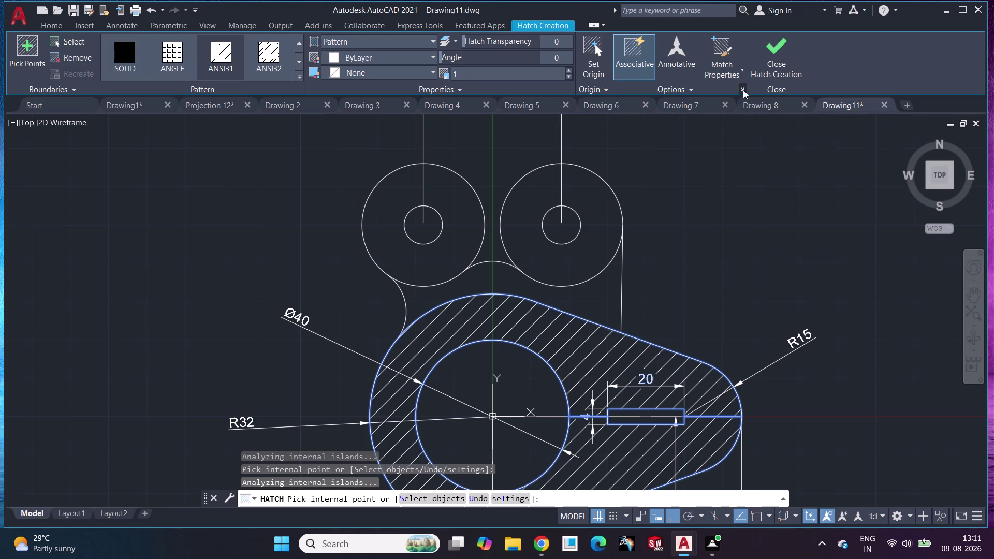
click(348, 4)
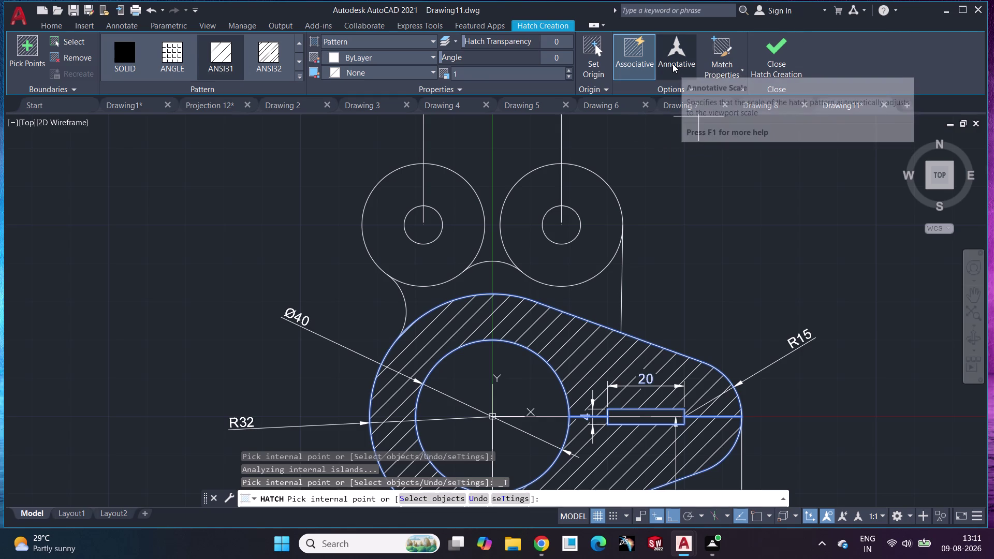
click(790, 59)
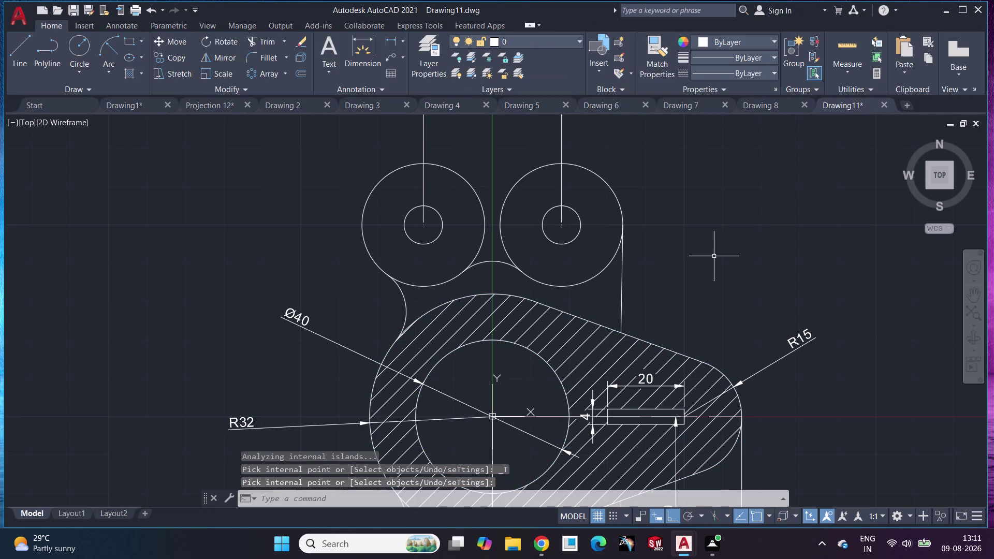
Draw a Tan, Tan, Tan circle touching the two lower Ø32 circles and a third object.
scroll(down, 3)
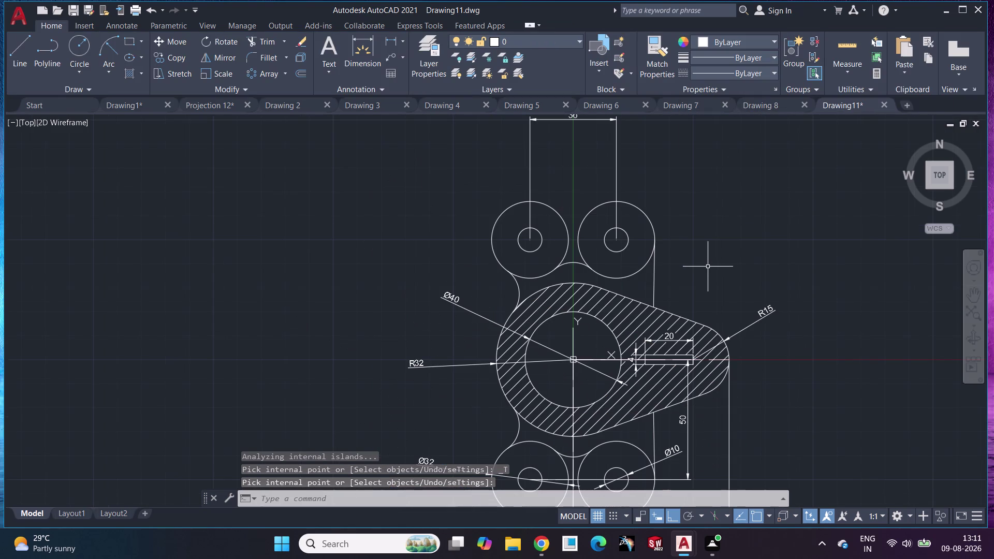
middle_drag(714, 268, 667, 261)
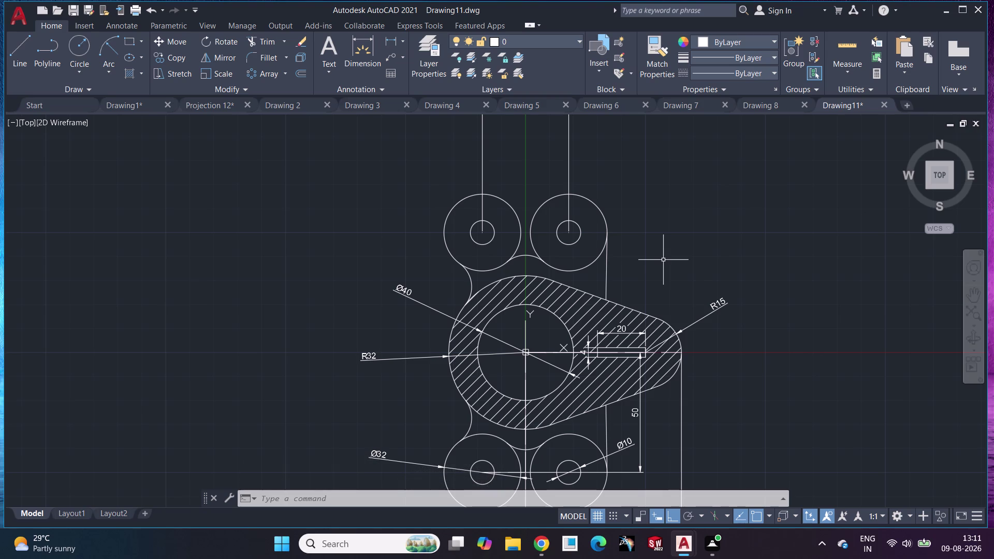
middle_drag(666, 260, 654, 134)
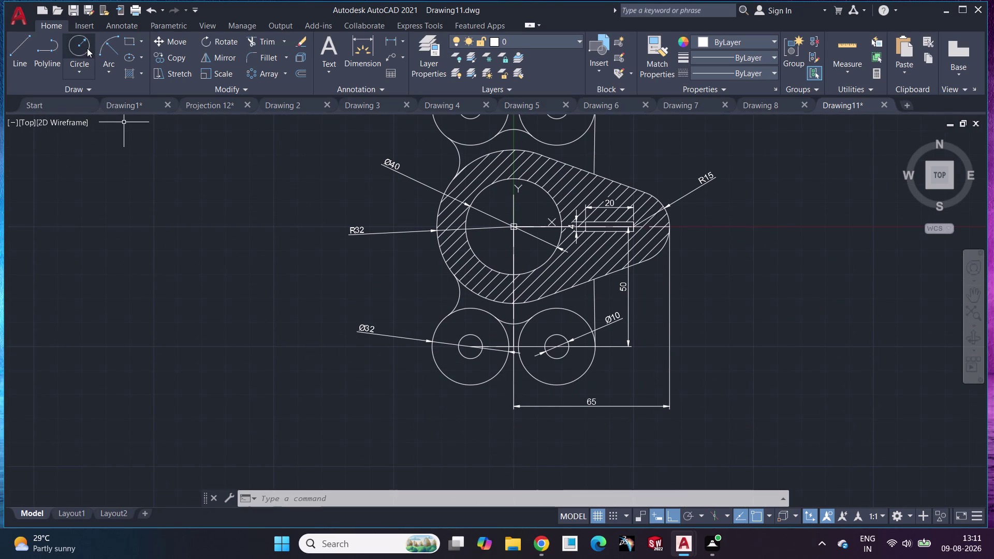
click(84, 70)
click(110, 230)
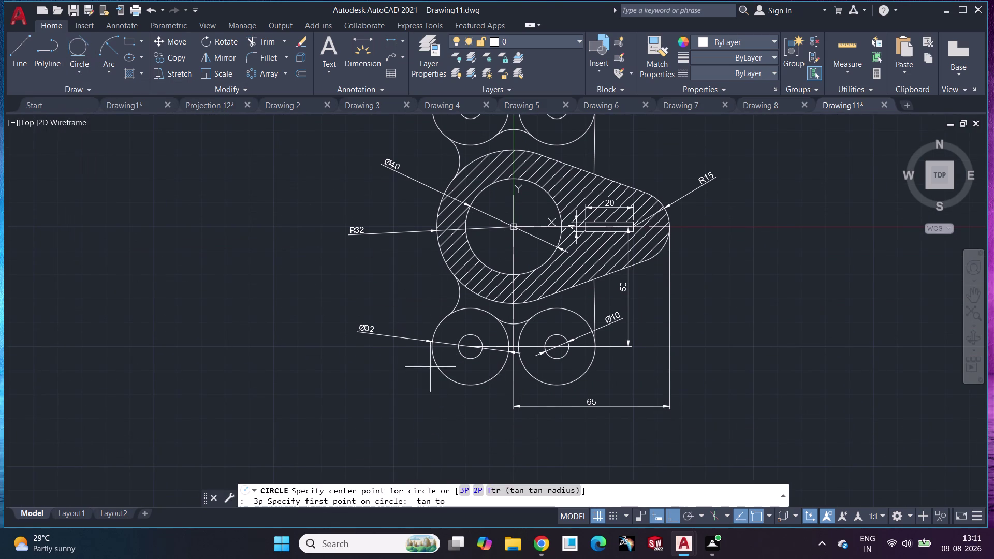
click(442, 374)
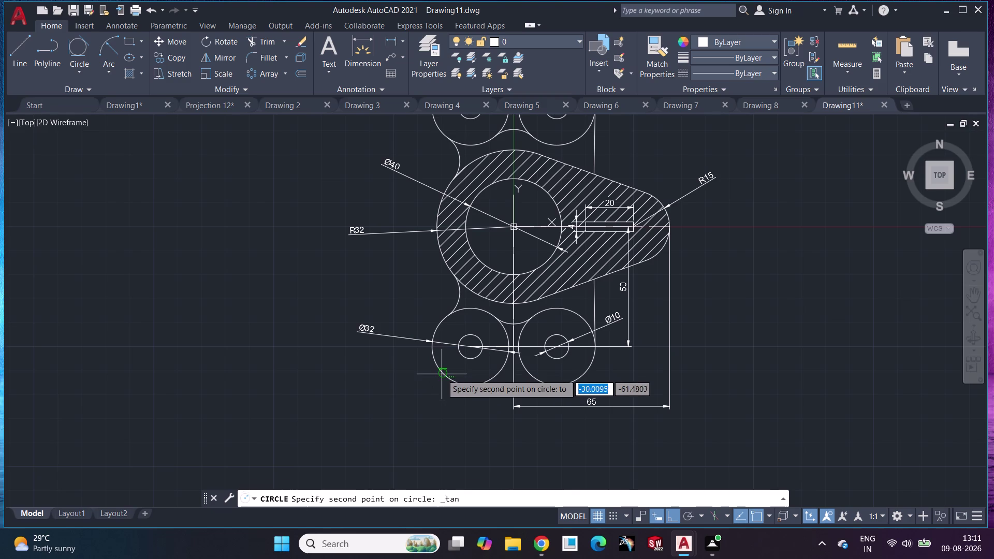
click(592, 364)
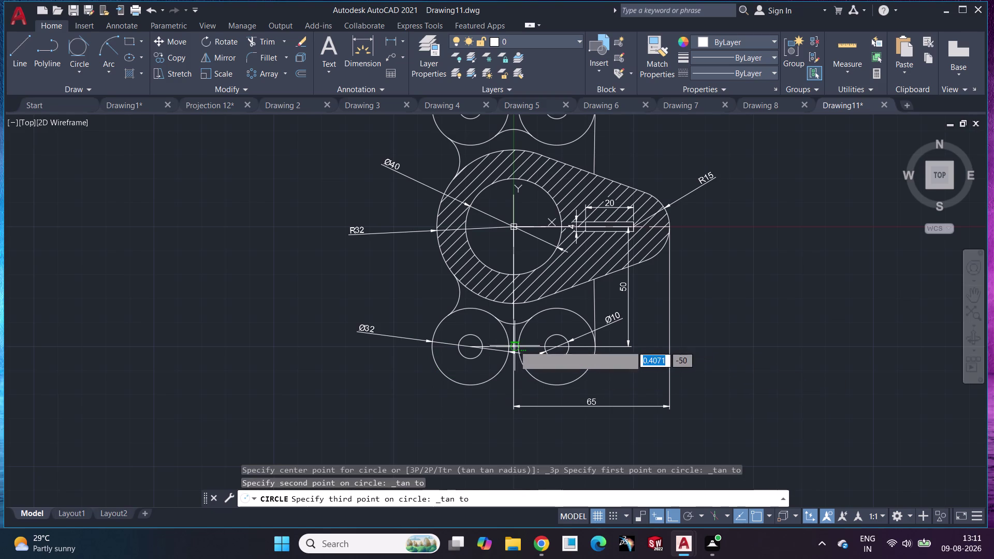
click(515, 346)
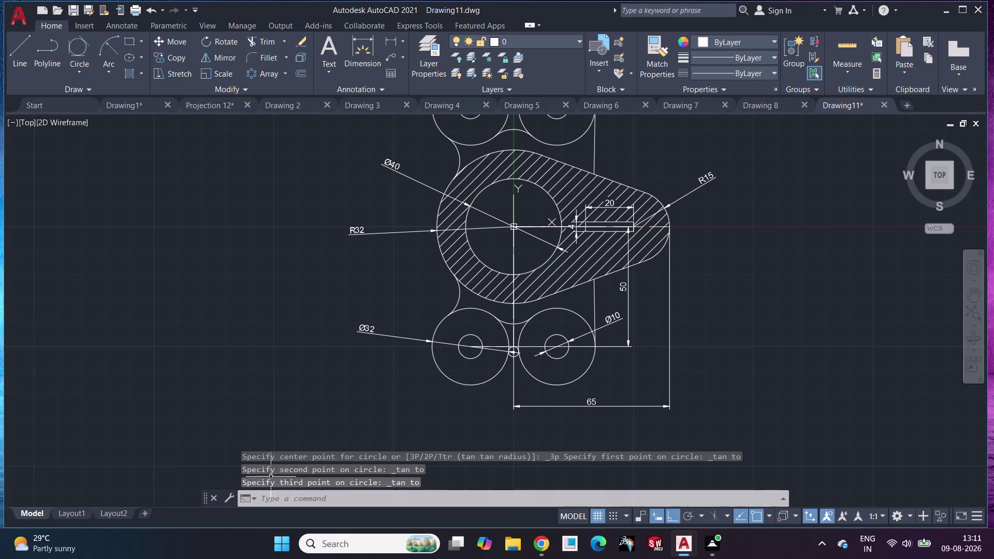
key(Escape)
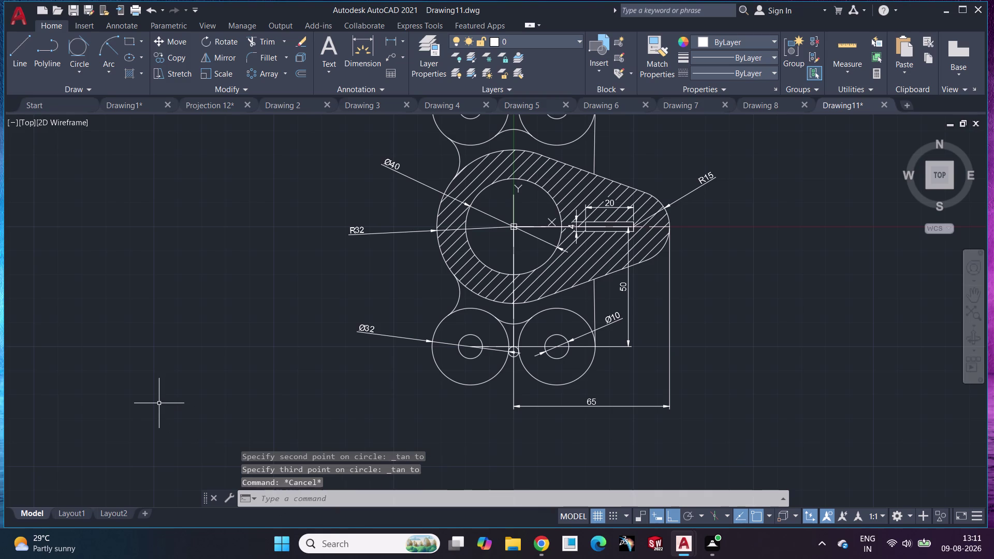
click(73, 69)
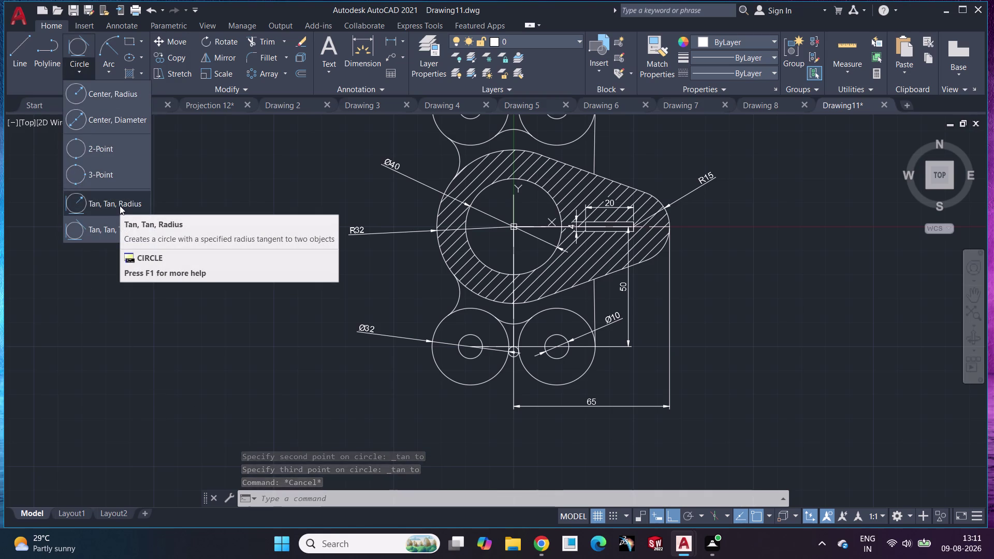
Draw a Tan, Tan, Radius circle of radius 32 on the left and right Ø32 circles.
click(119, 206)
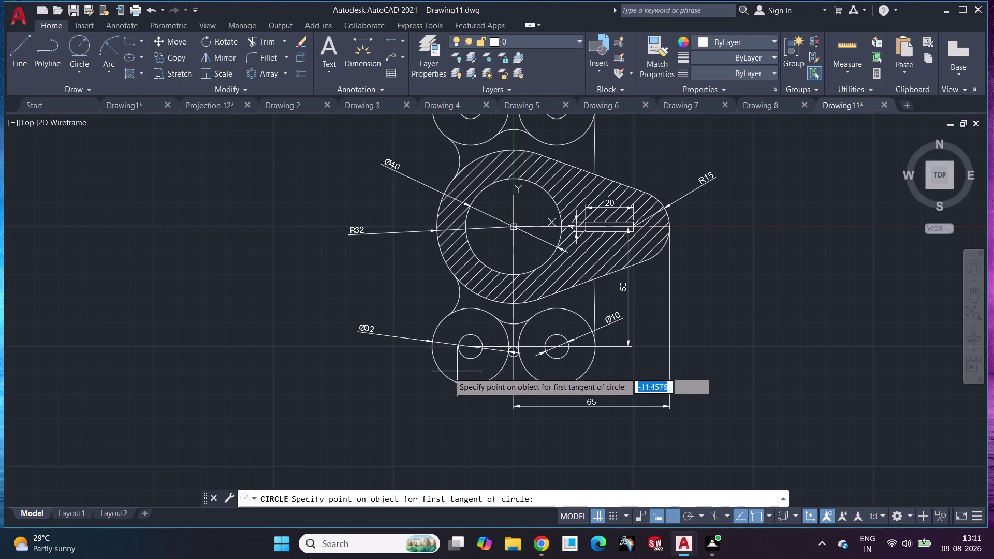
click(434, 362)
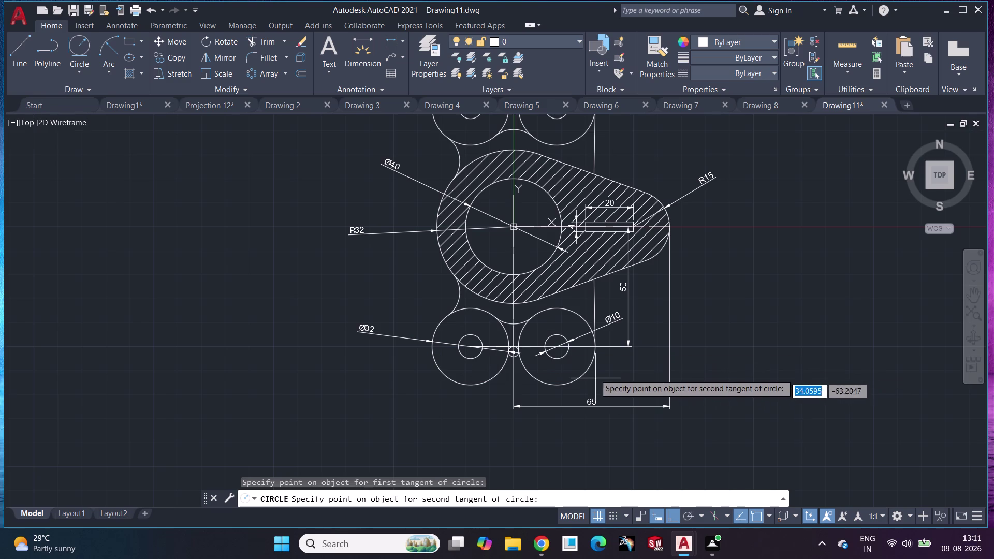
click(593, 363)
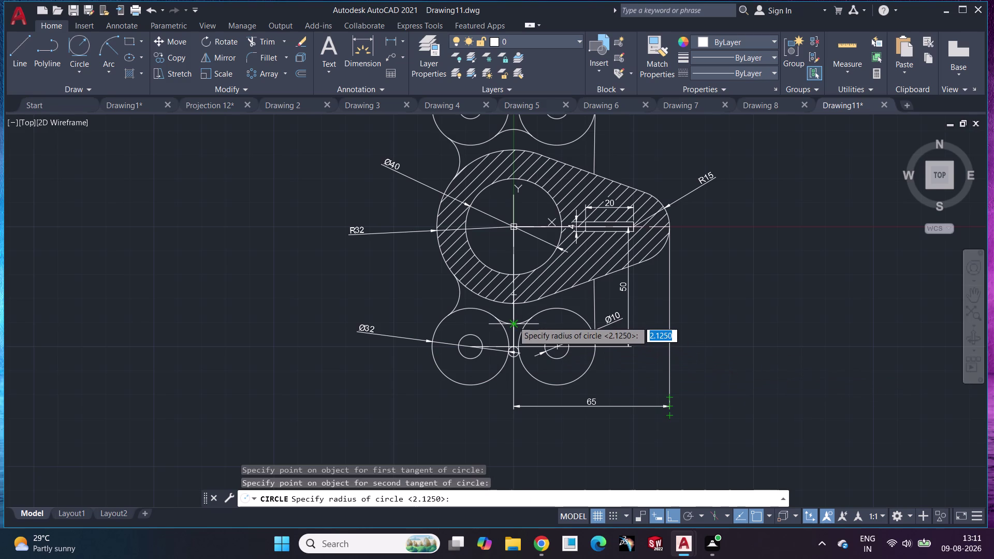
text(32)
key(Return)
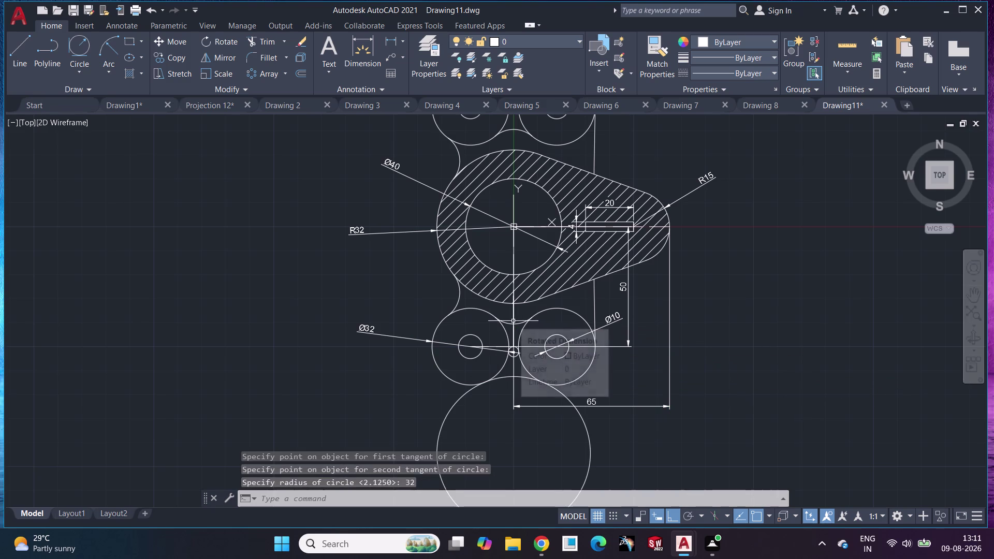
Select the new radius-32 circle and start moving it.
middle_drag(511, 435, 513, 368)
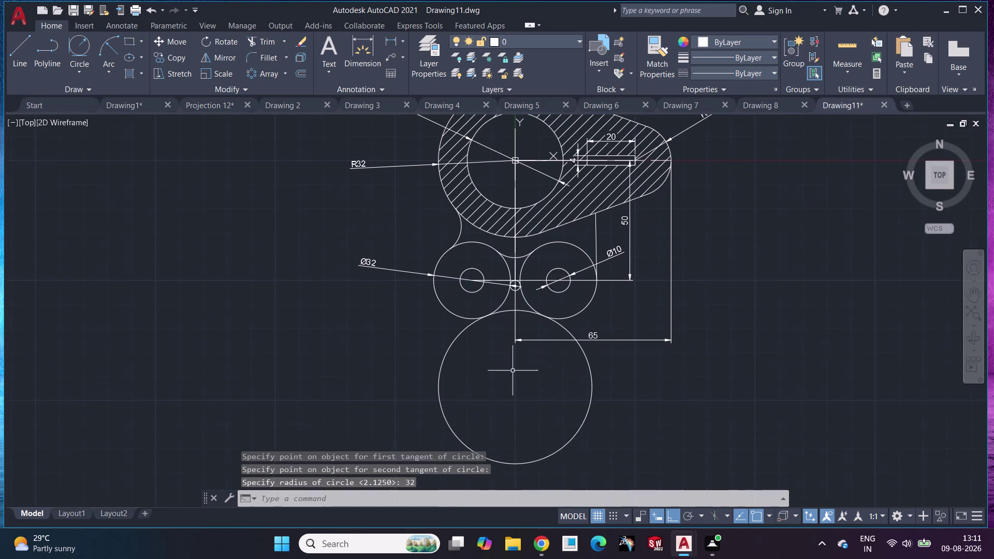
click(562, 452)
key(Escape)
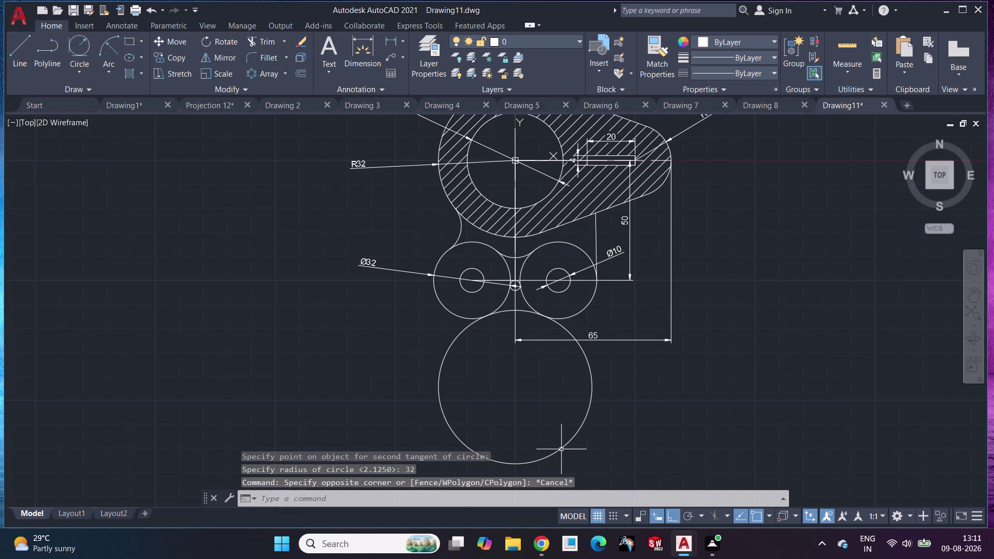
click(563, 448)
key(m)
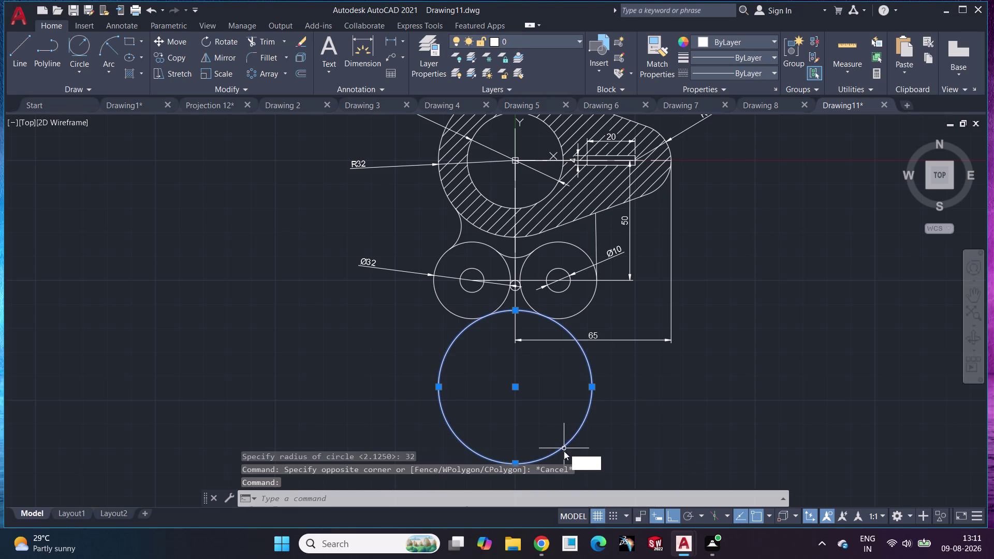
click(597, 476)
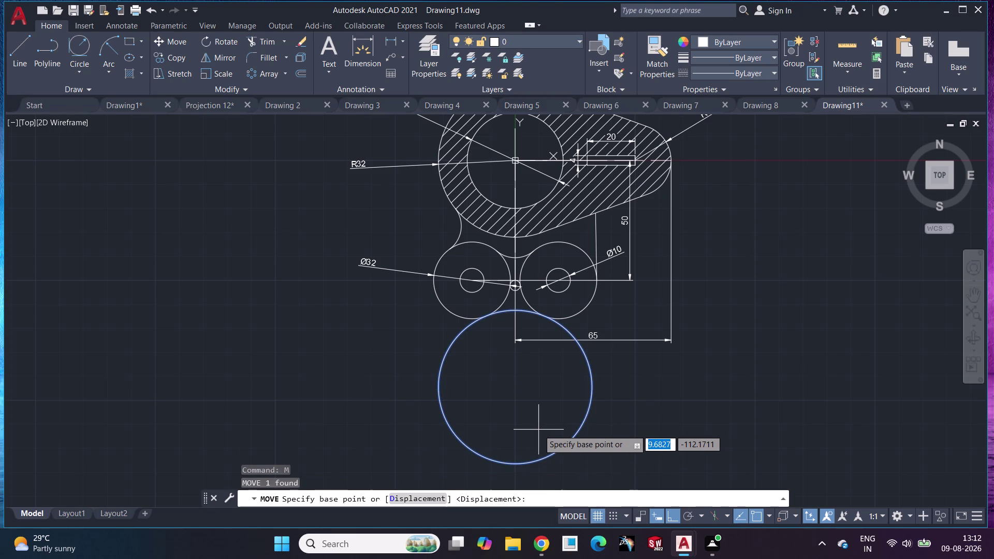
Displace the radius-32 circle straight up until it's centred between the lower holes.
key(Return)
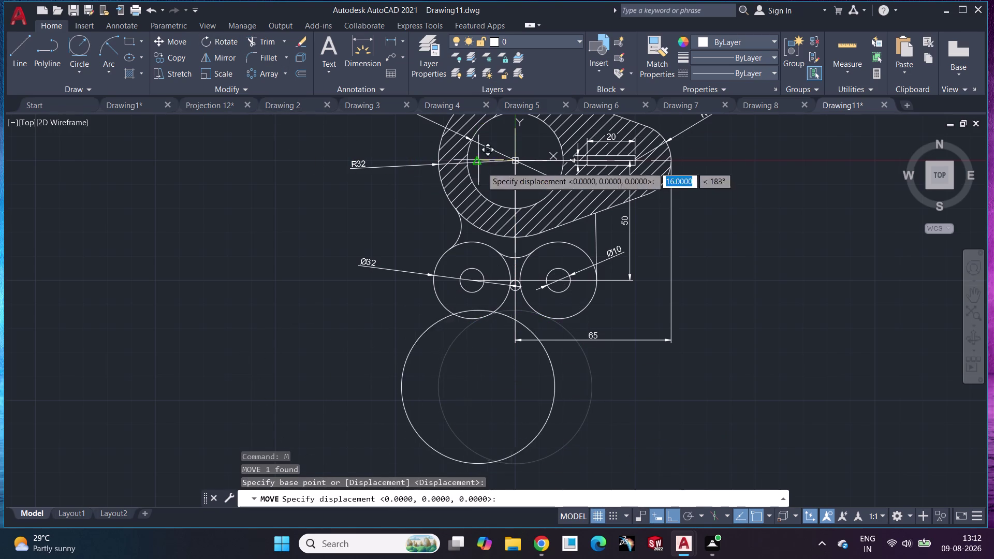
scroll(down, 3)
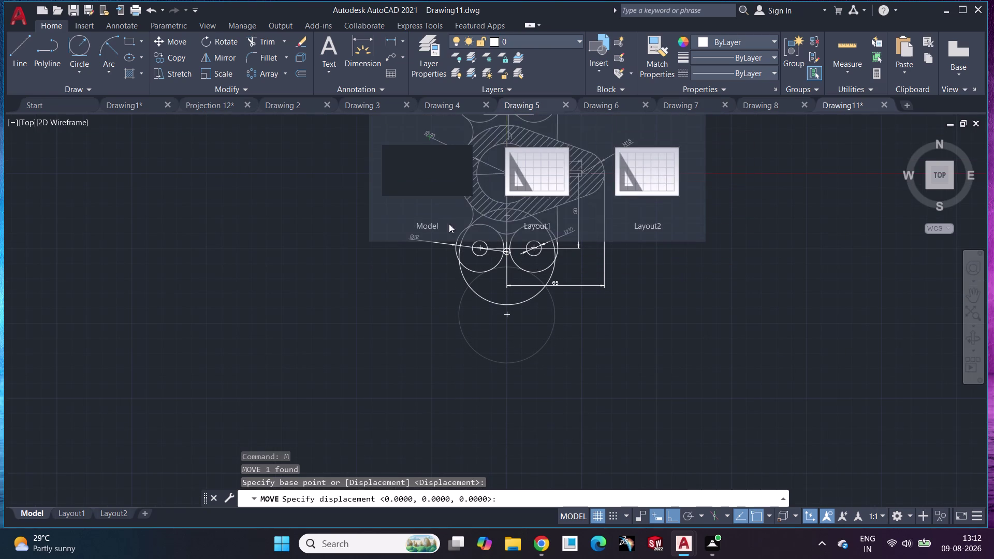
middle_drag(446, 260, 416, 370)
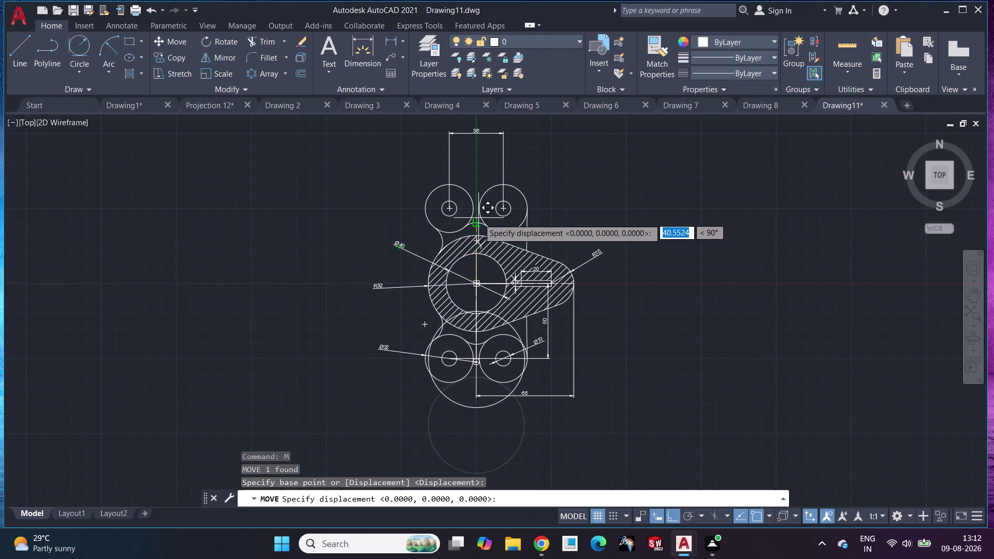
click(445, 224)
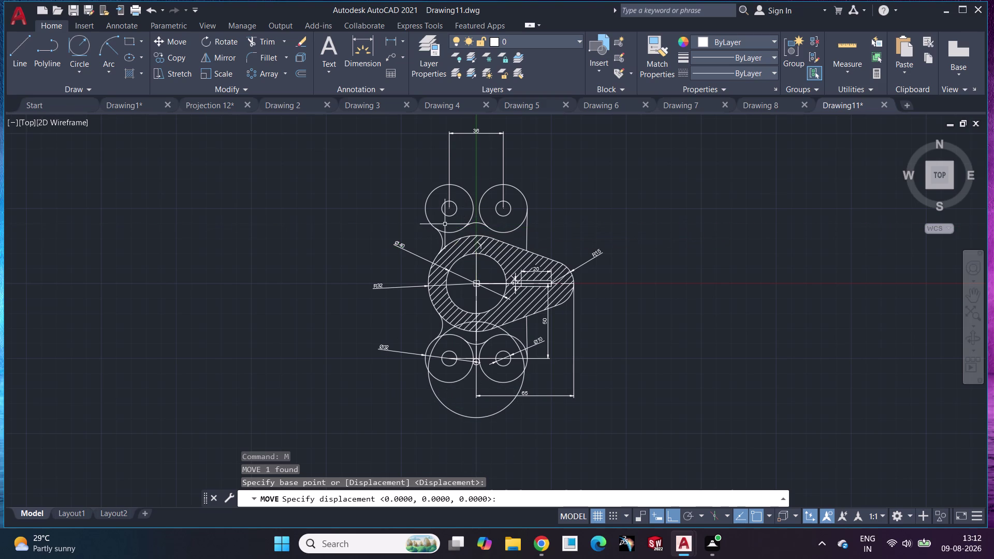
scroll(up, 3)
middle_drag(469, 313, 474, 55)
scroll(down, 3)
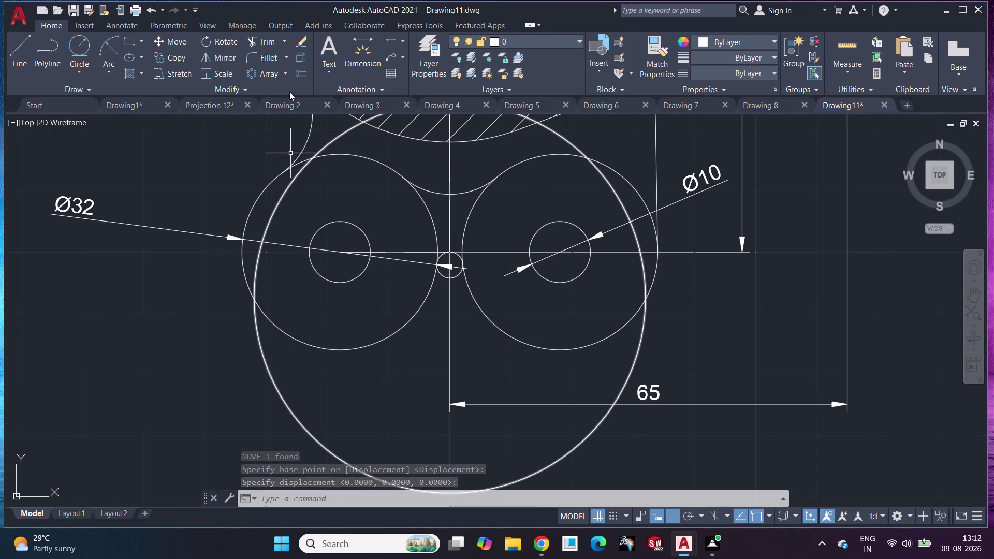
Trim the large circle's upper-left segment and the part inside the right circle.
click(280, 45)
click(277, 206)
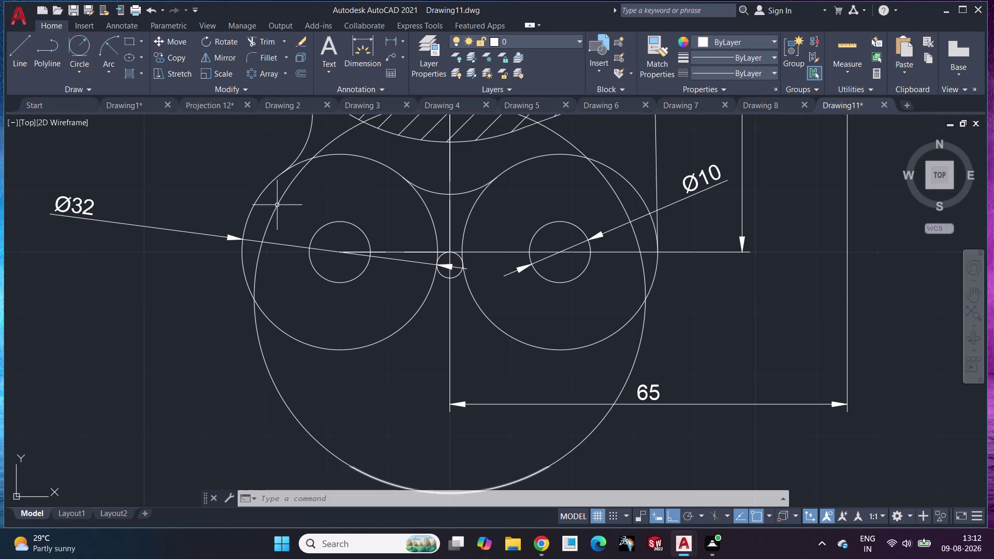
click(263, 37)
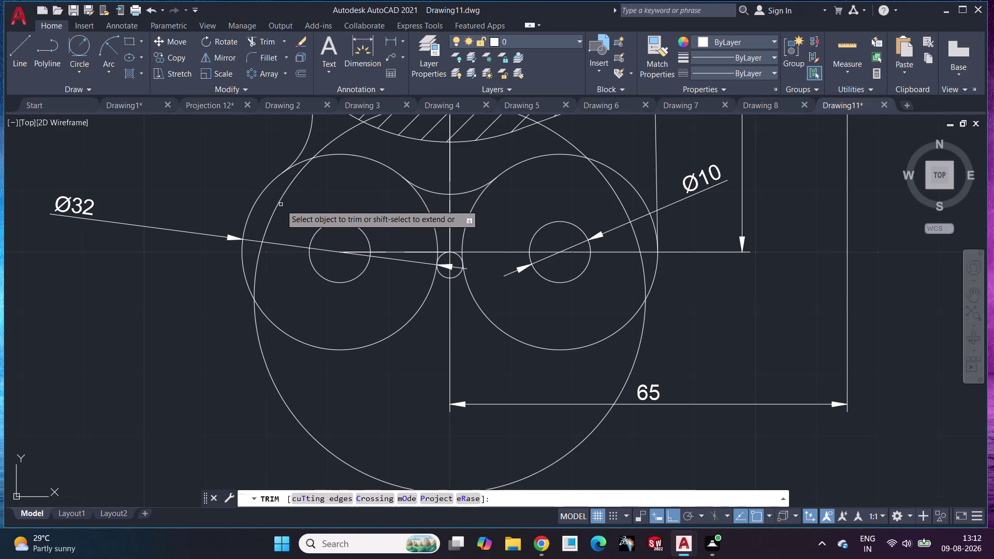
click(281, 203)
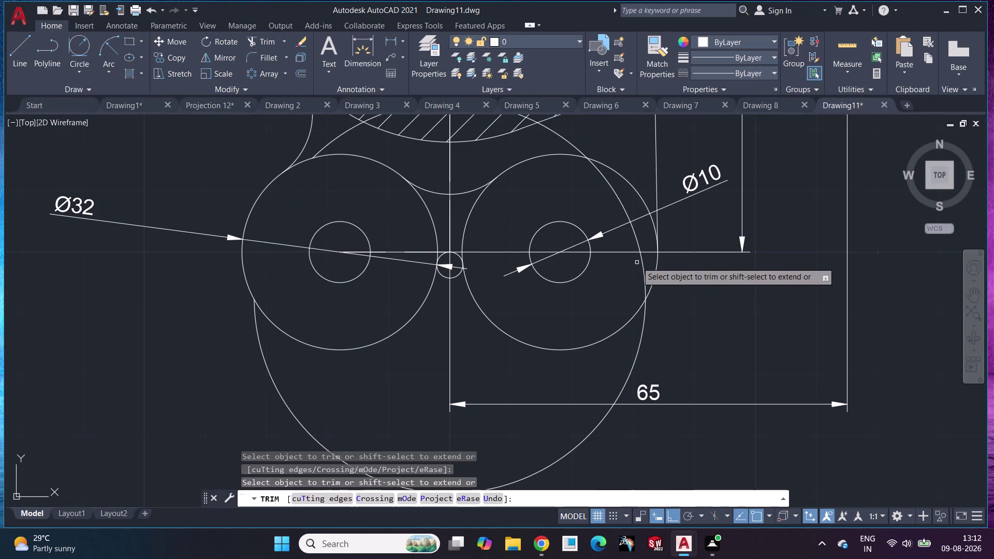
click(641, 249)
Trim the remaining top pieces of the large circle, leaving only the bottom arc.
middle_drag(583, 174, 579, 228)
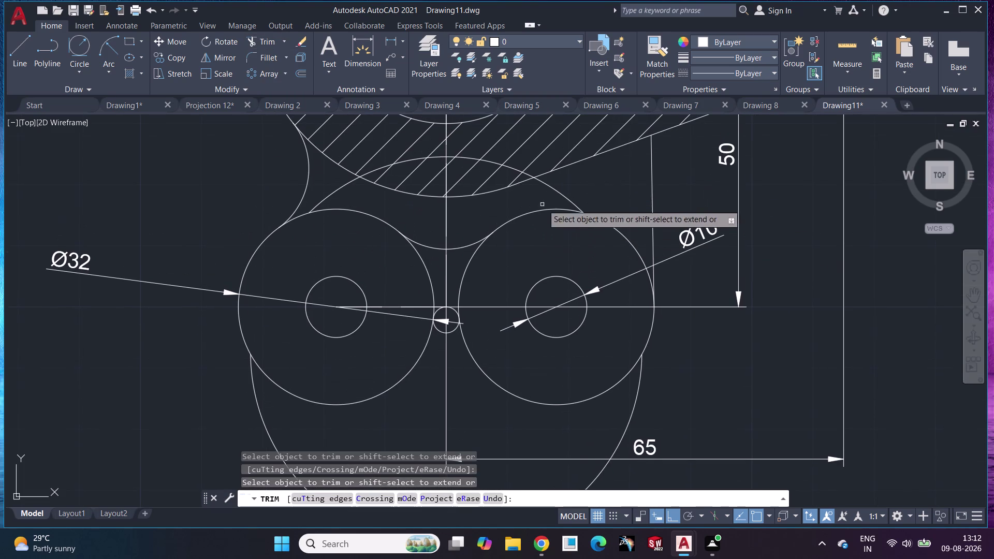
click(567, 197)
click(519, 170)
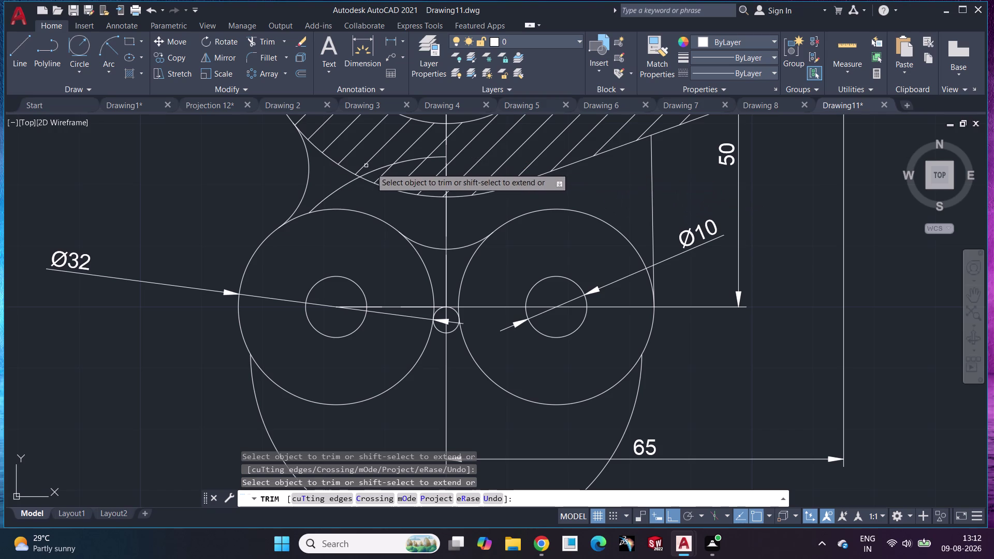
click(378, 170)
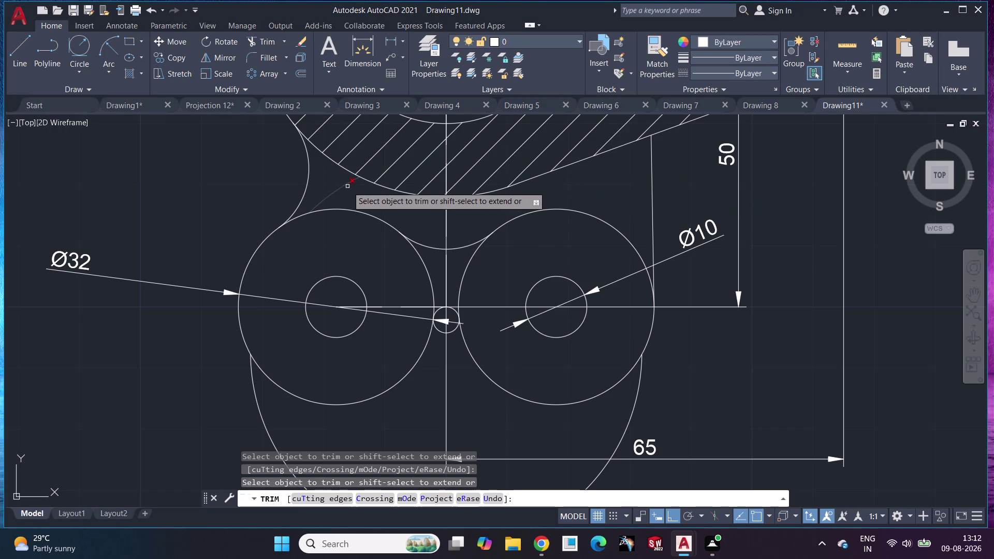
click(347, 186)
middle_drag(402, 227, 389, 124)
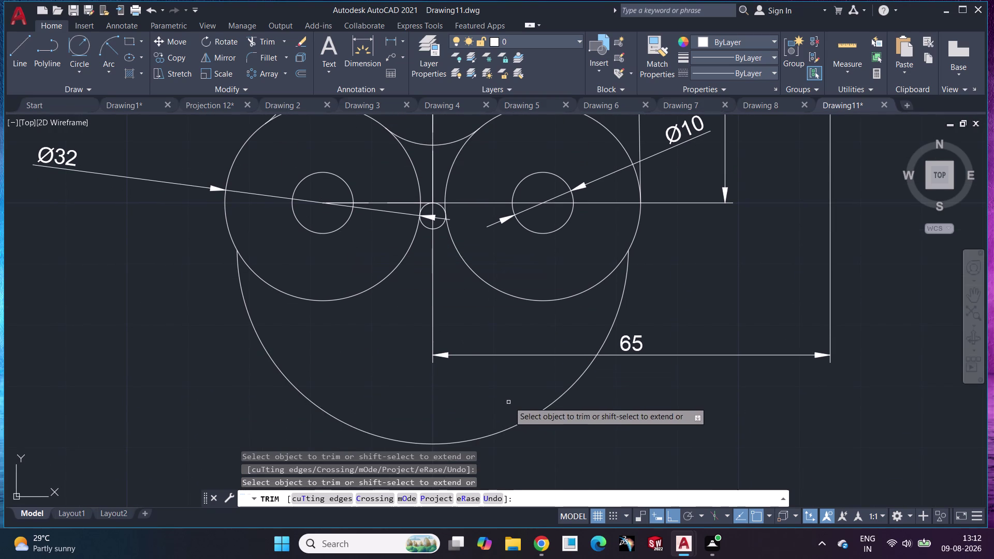
key(Escape)
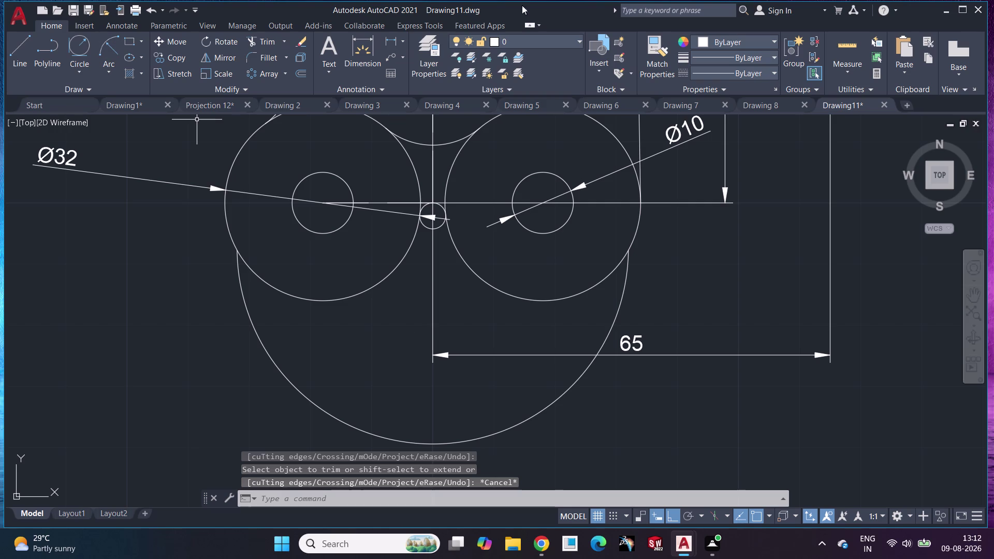
click(366, 40)
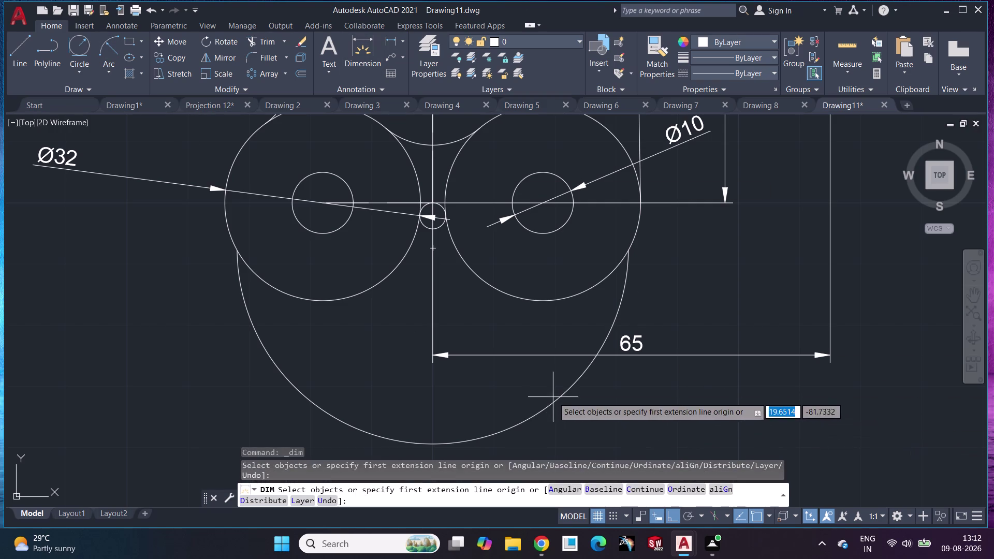
Cancel the radius dimension on the bottom arc and undo the trim and move.
click(554, 403)
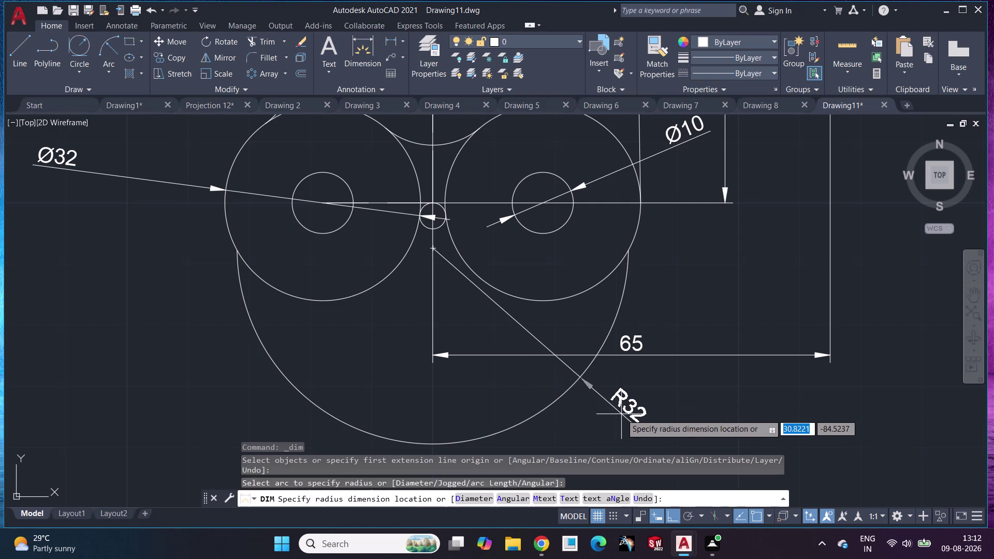
key(Escape)
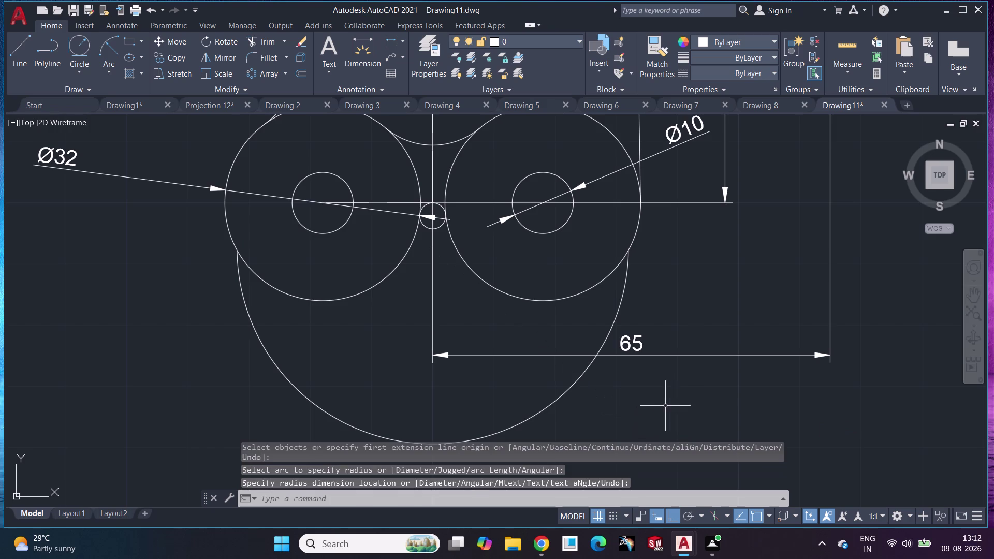
key(ctrl+z)
key(ctrl+z)
Undo the large R32 circle's move and creation so the circle is gone.
key(ctrl+z)
key(ctrl+z)
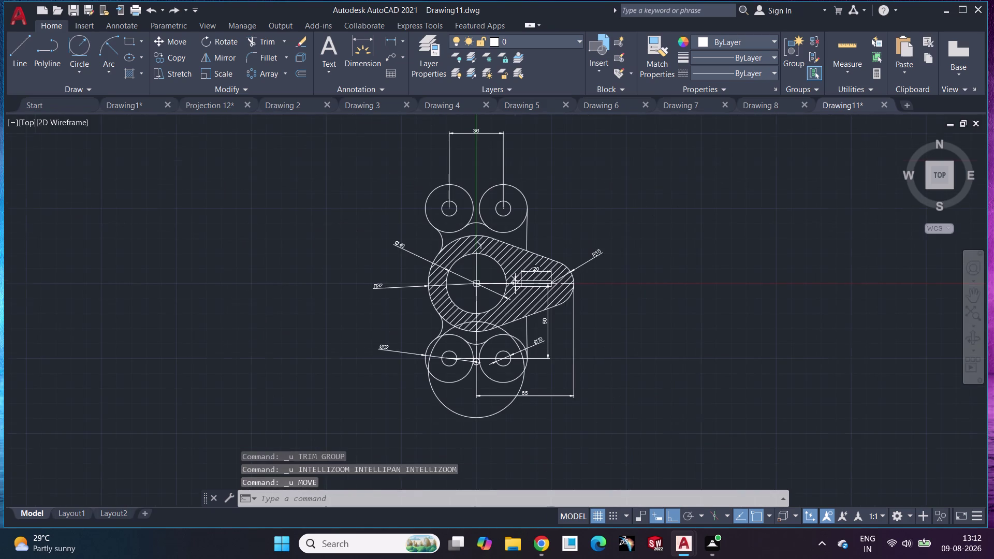
key(ctrl+z)
key(ctrl+z)
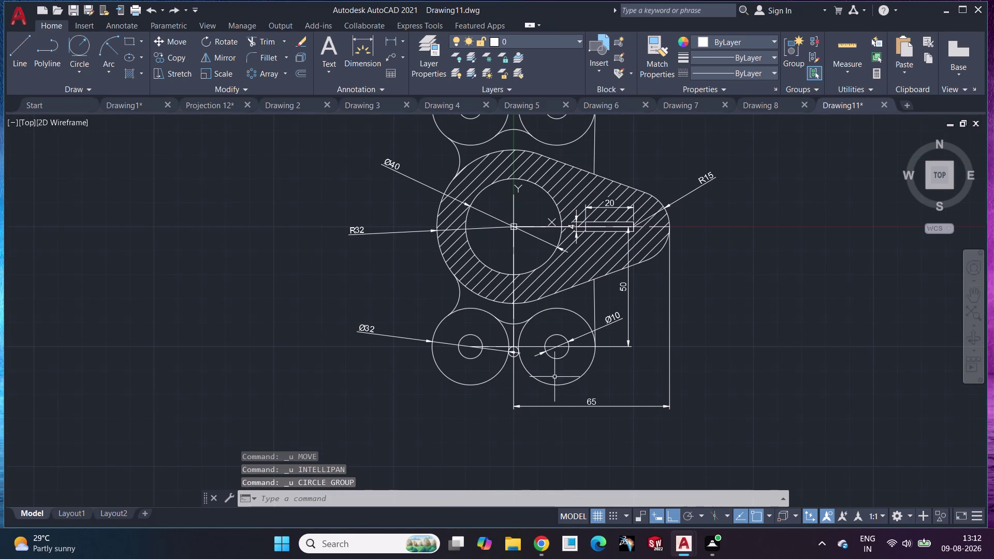
Erase the small stray tangent circle between the lower Ø32 circles.
scroll(up, 3)
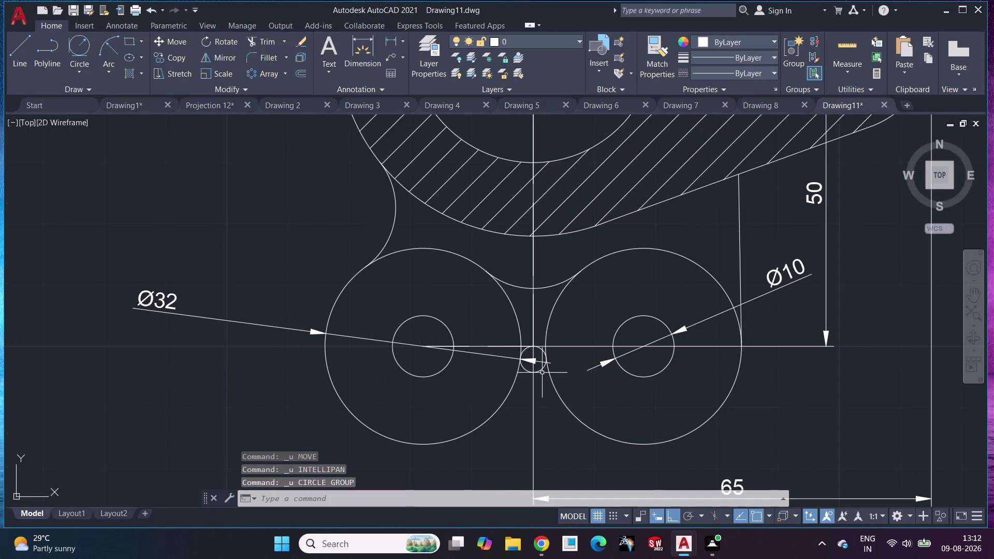
click(542, 370)
key(Delete)
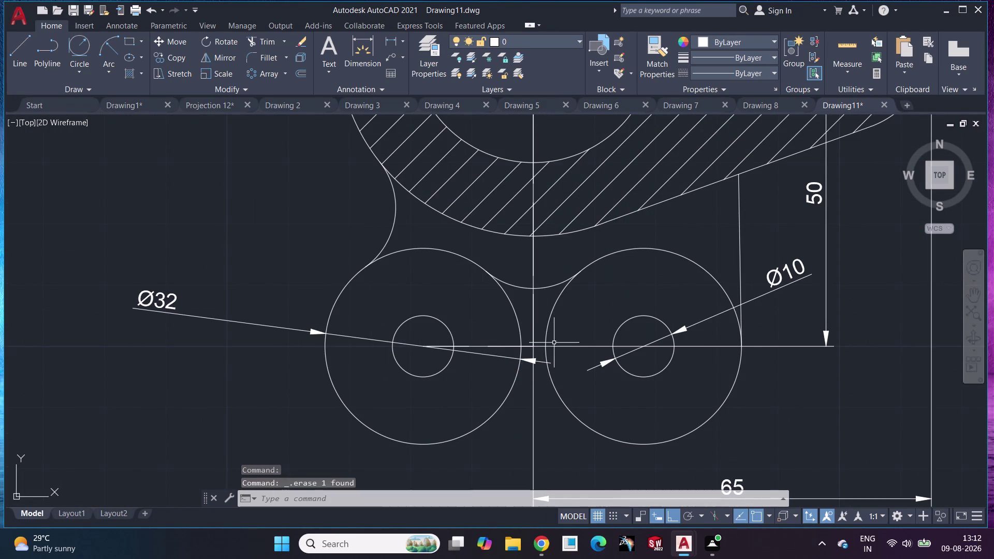
middle_drag(544, 320, 529, 449)
middle_drag(541, 302, 540, 377)
middle_drag(570, 265, 569, 398)
middle_drag(540, 326, 552, 408)
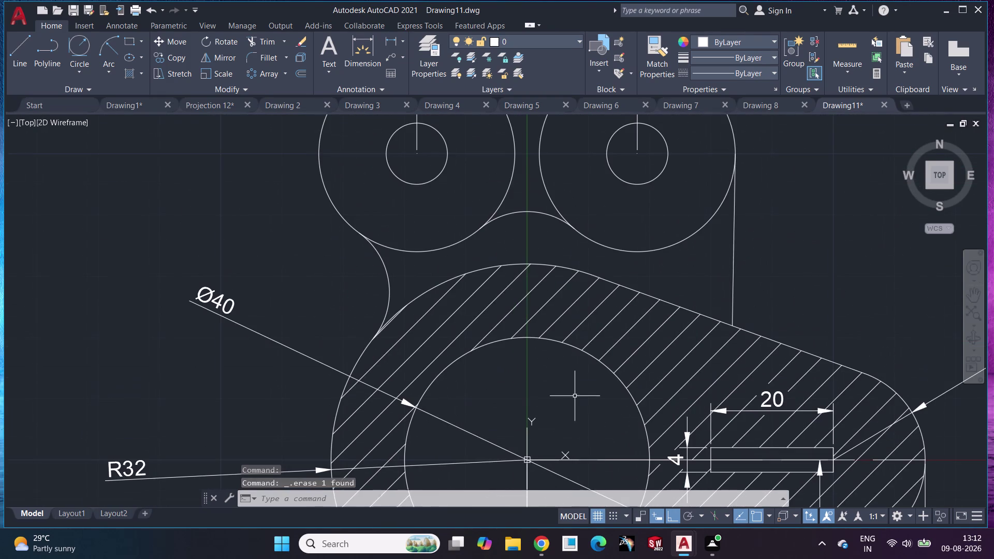
middle_drag(595, 398, 580, 318)
middle_drag(541, 359, 540, 338)
middle_drag(545, 357, 543, 303)
middle_drag(539, 338, 539, 260)
scroll(up, 3)
middle_drag(525, 337, 528, 267)
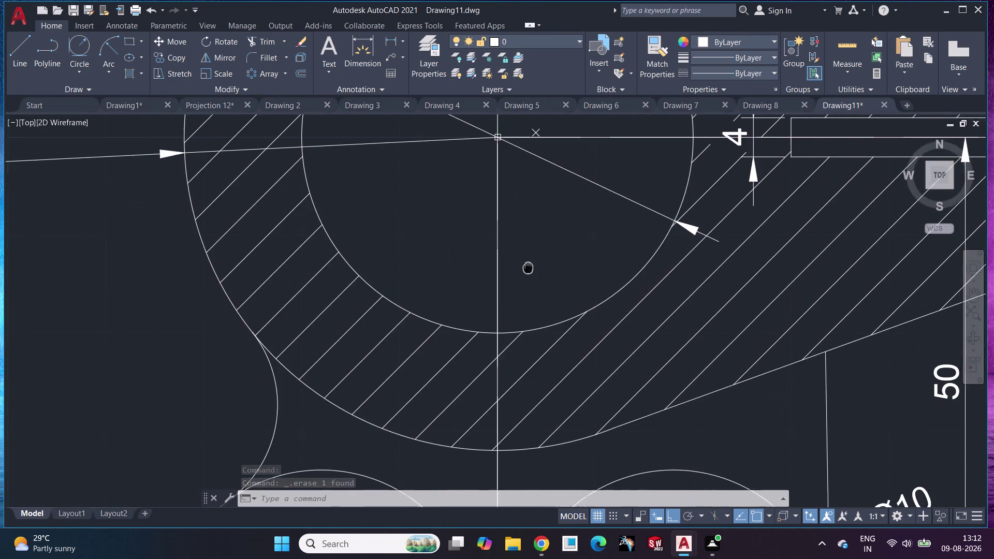
middle_drag(528, 267, 530, 272)
middle_drag(525, 317, 543, 223)
middle_drag(520, 302, 534, 241)
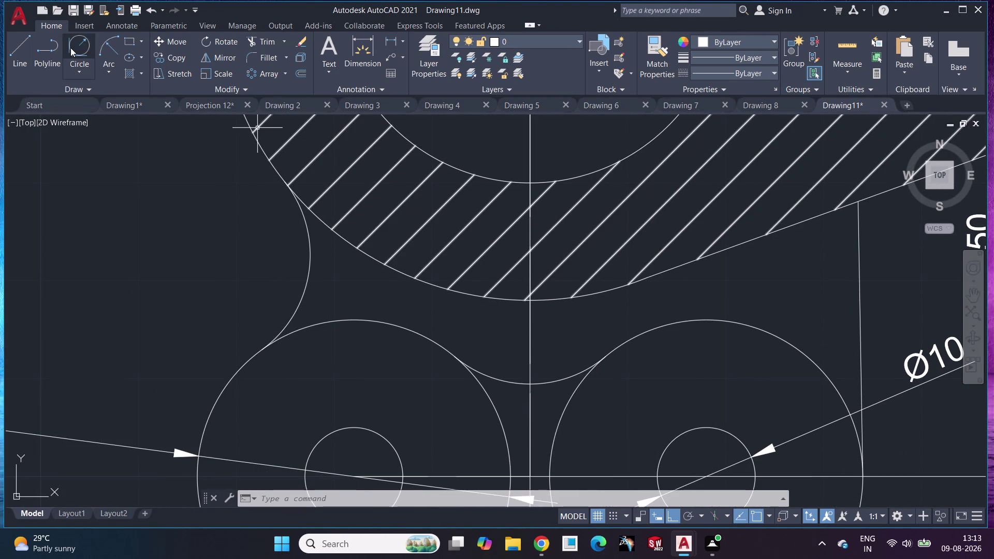
click(70, 47)
key(Escape)
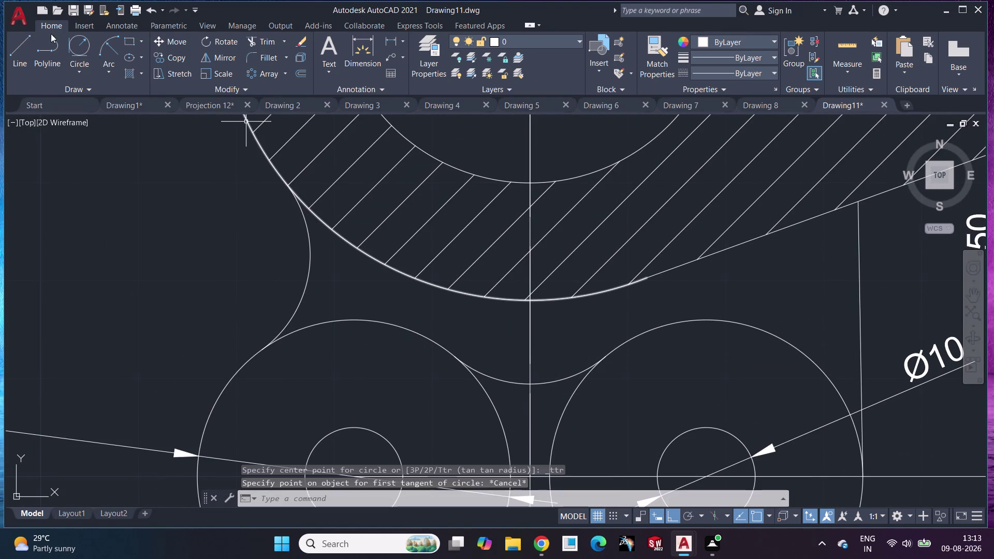
click(69, 72)
click(123, 97)
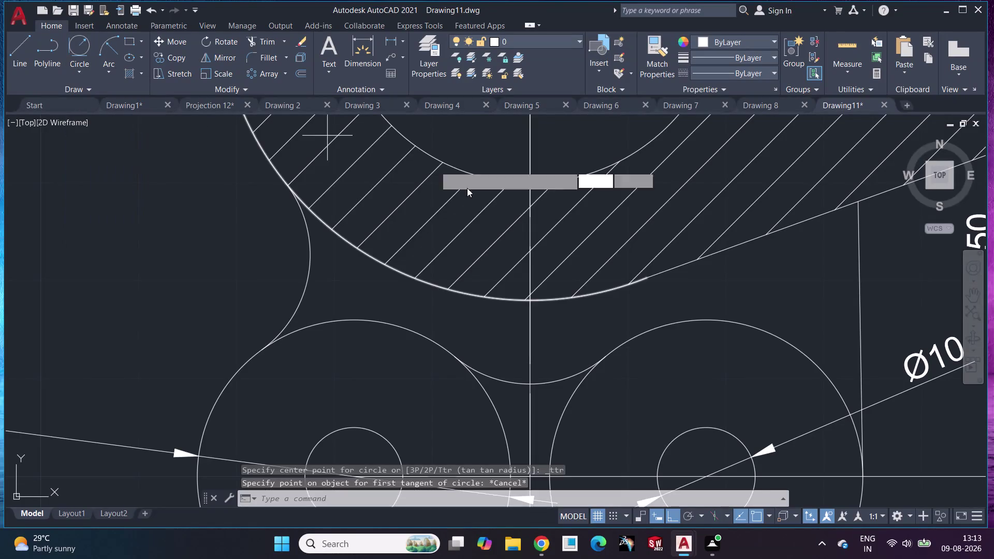
middle_drag(565, 328, 546, 165)
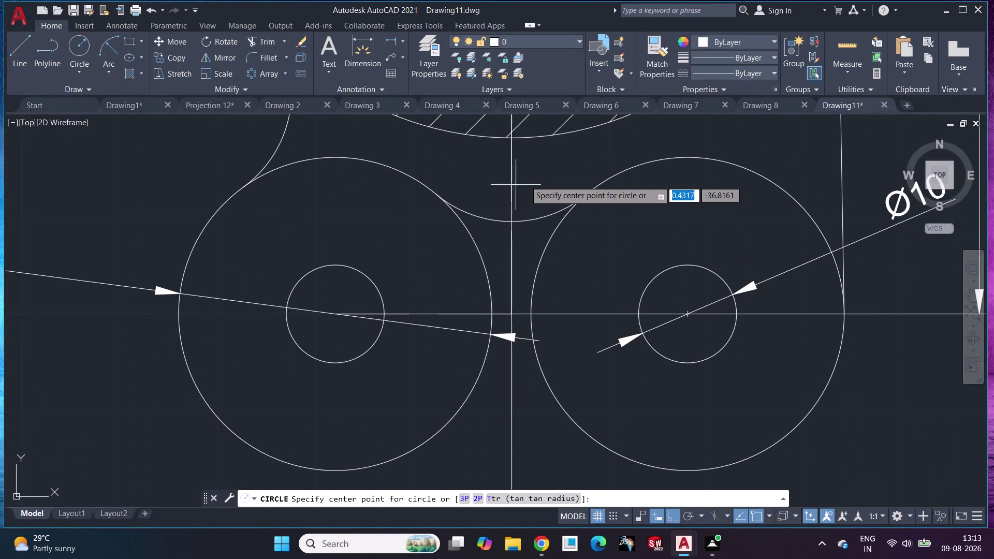
click(512, 182)
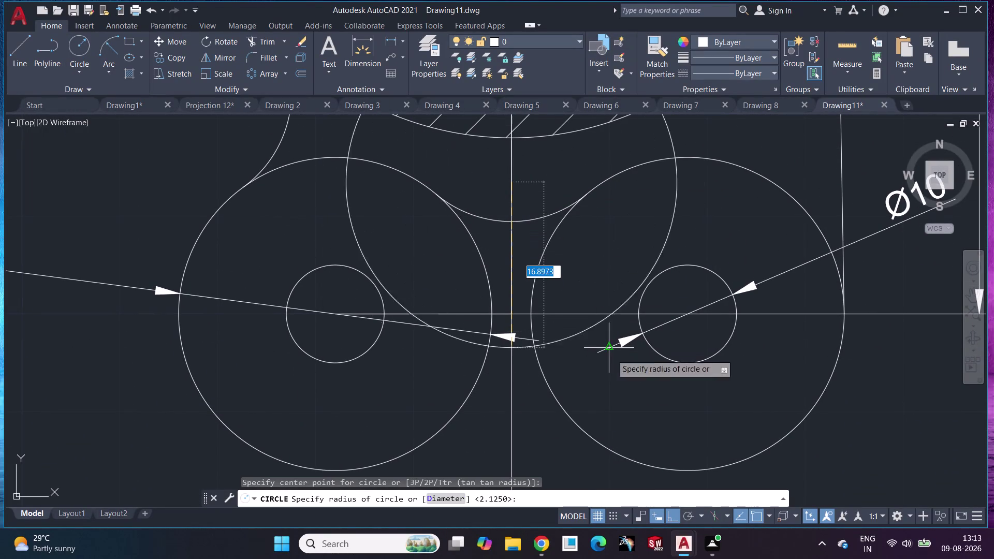
text(32)
key(Return)
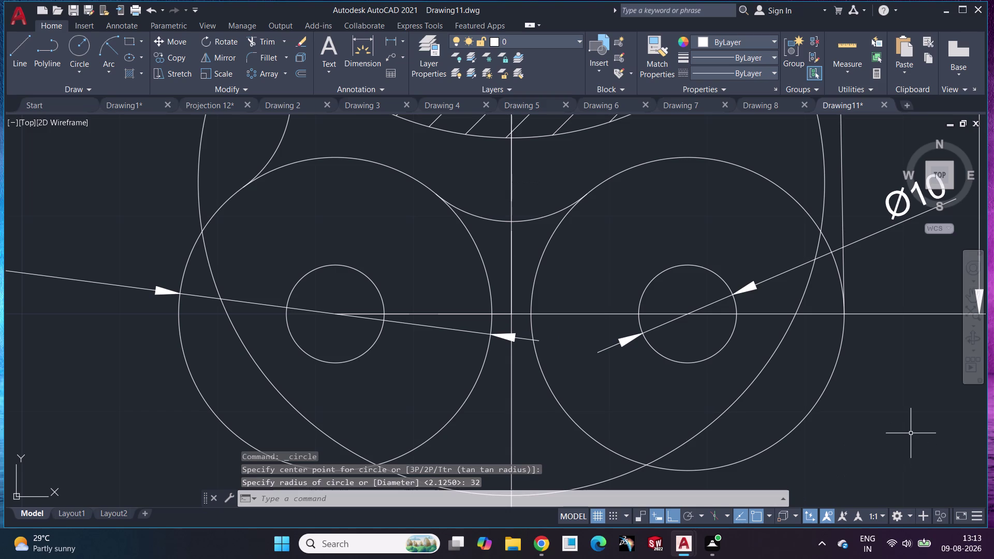
middle_drag(911, 432, 888, 296)
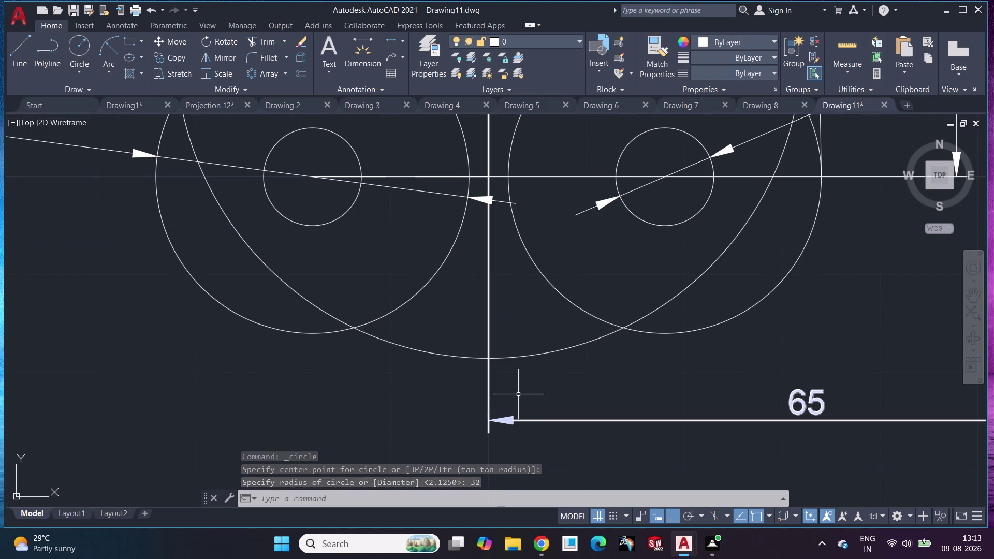
scroll(up, 3)
scroll(down, 3)
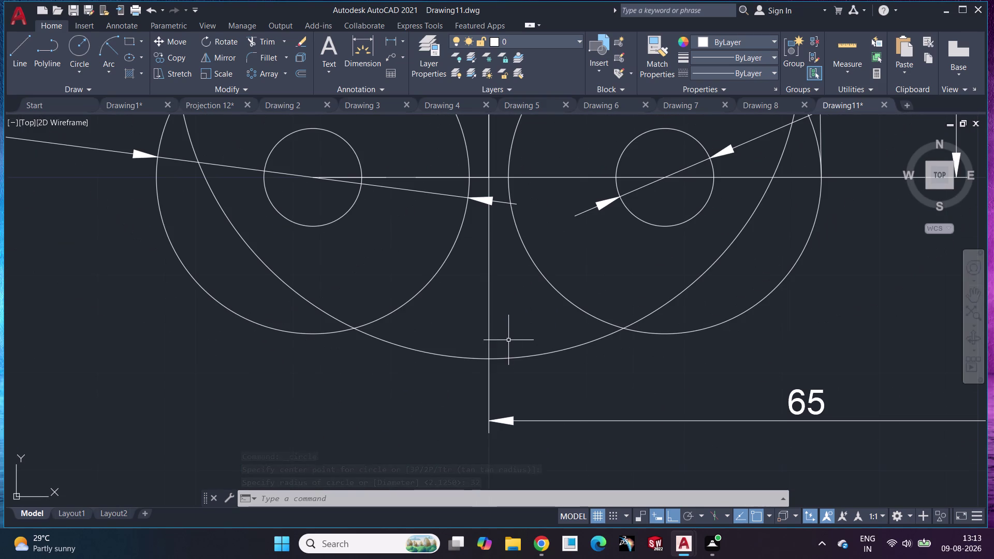
key(Escape)
click(533, 356)
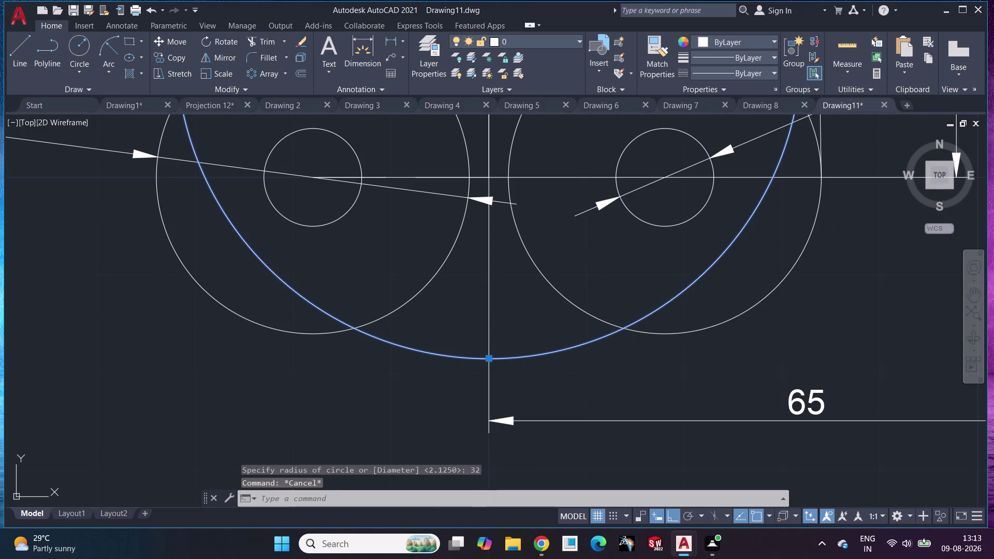
key(Delete)
key(Delete)
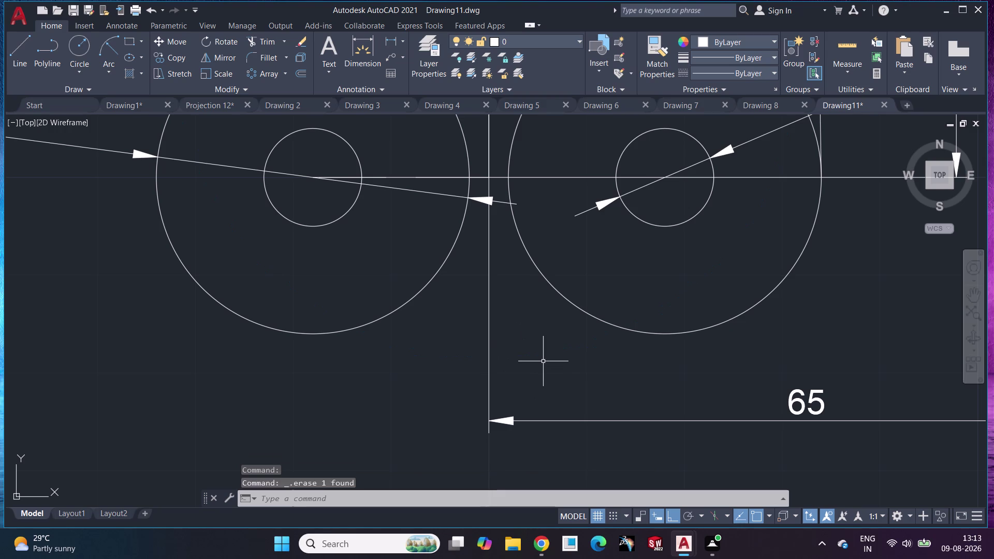
middle_drag(572, 383, 572, 466)
scroll(up, 3)
scroll(down, 3)
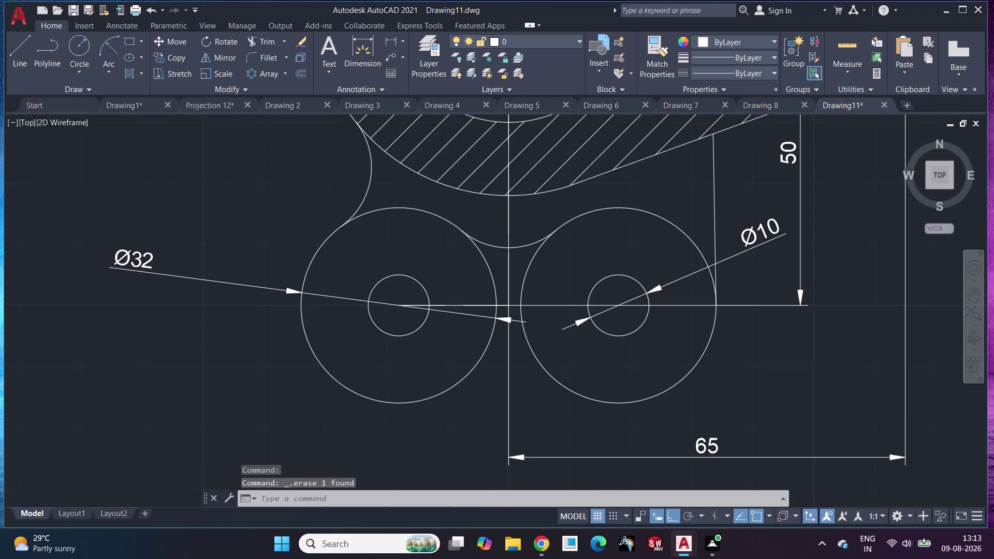
middle_drag(541, 380, 528, 309)
click(62, 47)
click(71, 47)
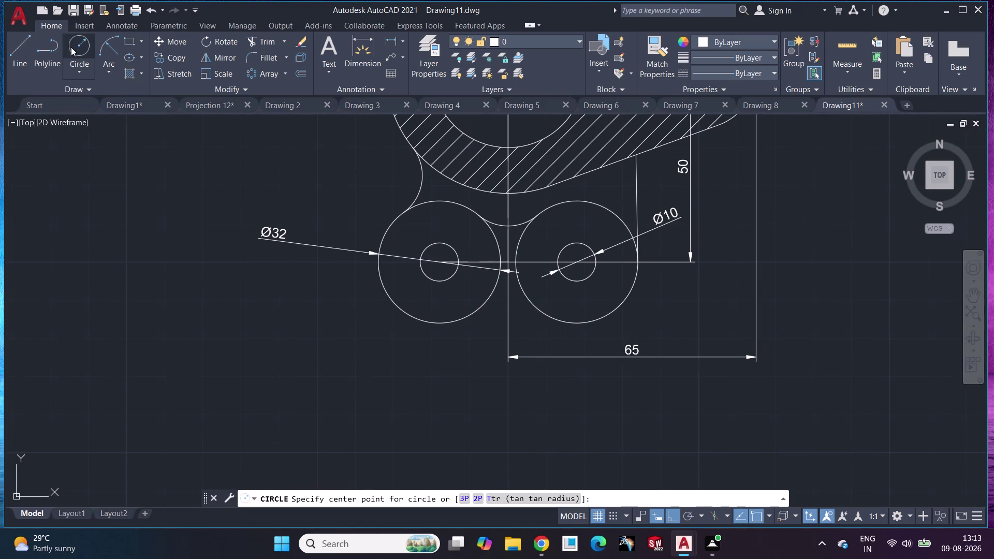
click(507, 218)
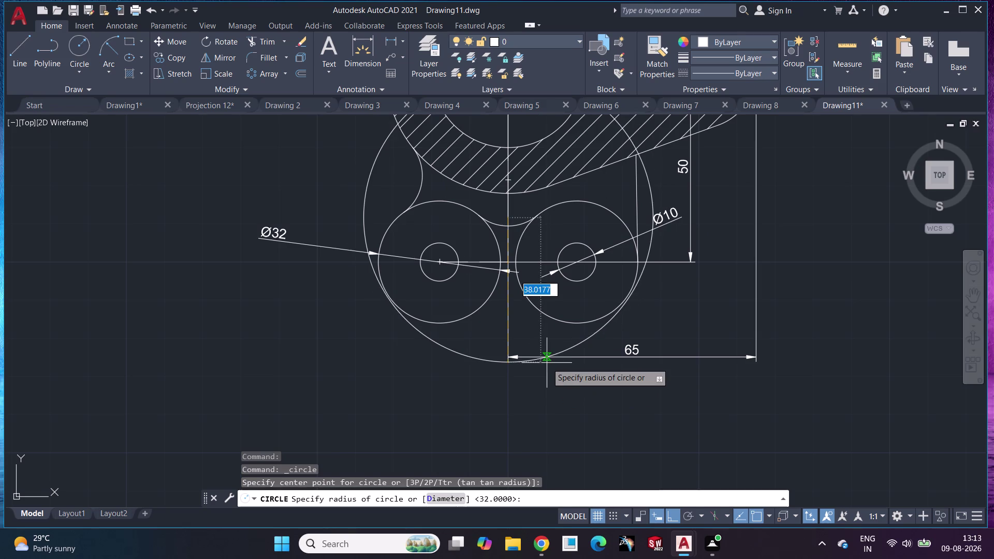
key(Escape)
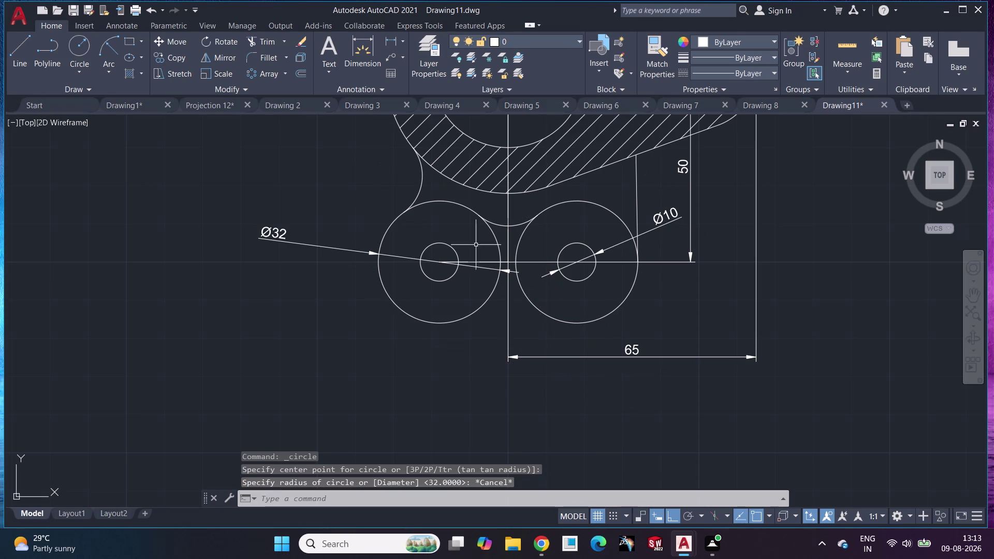
click(69, 55)
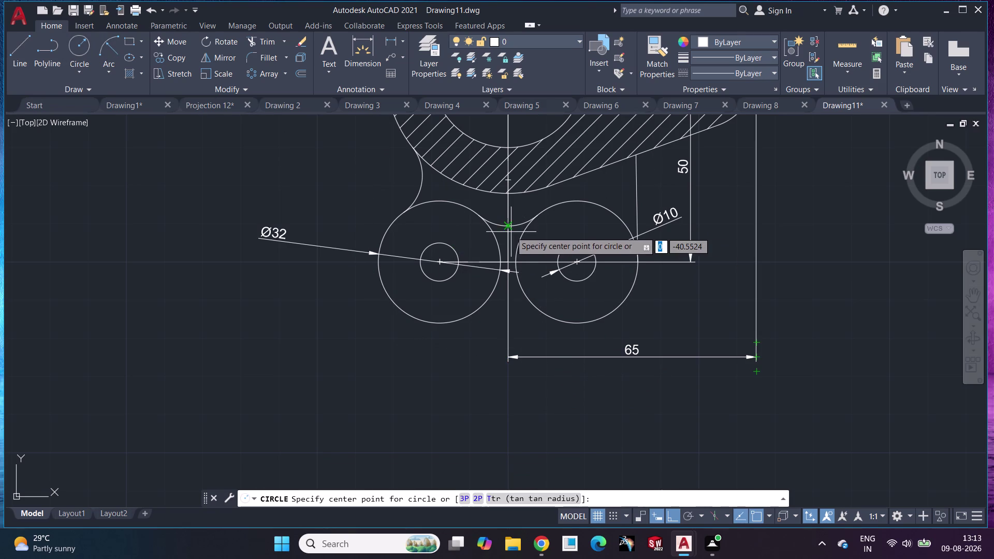
click(508, 228)
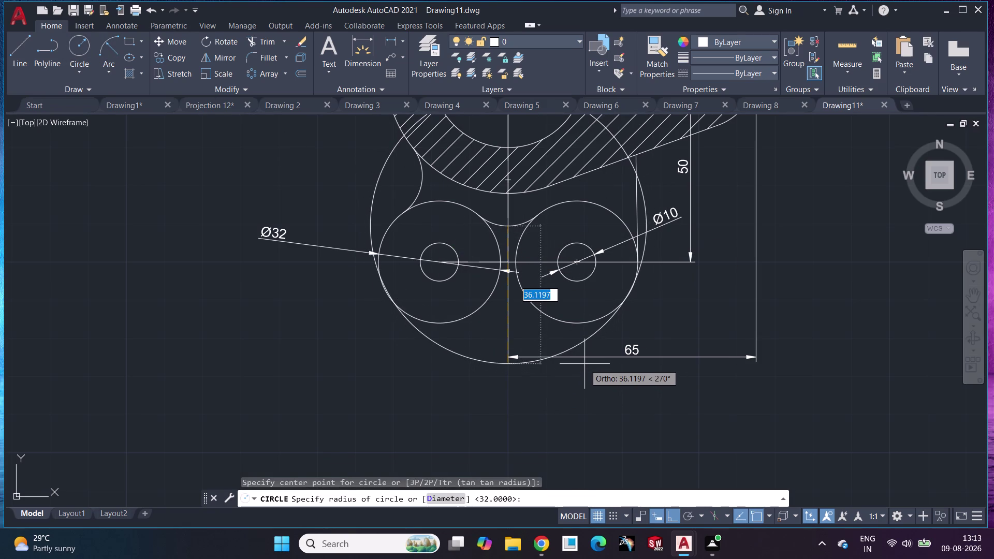
key(Escape)
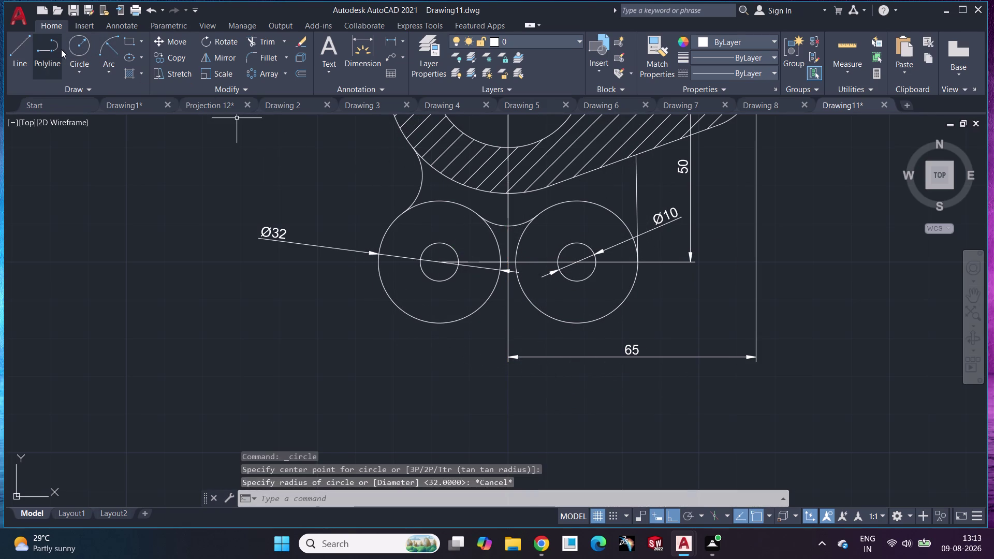
click(84, 49)
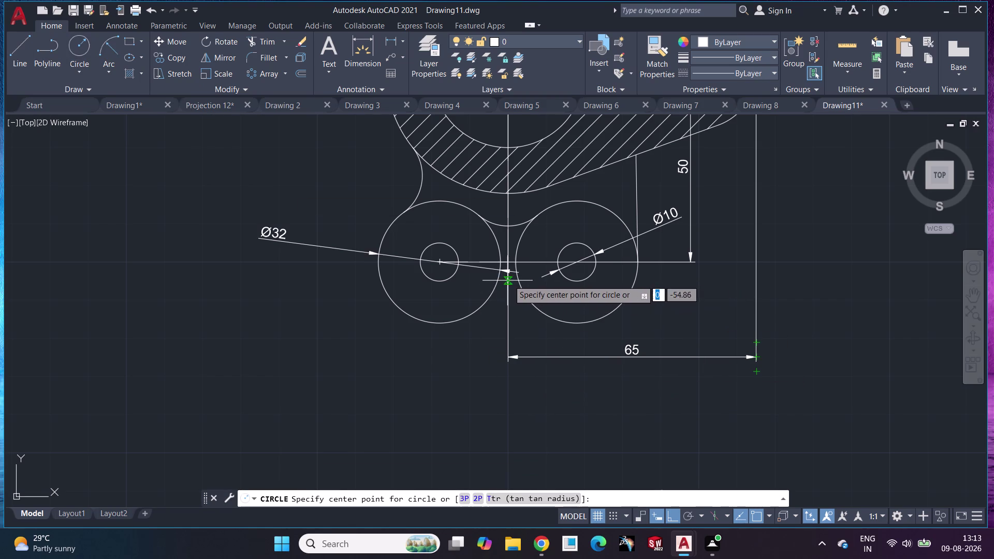
click(510, 277)
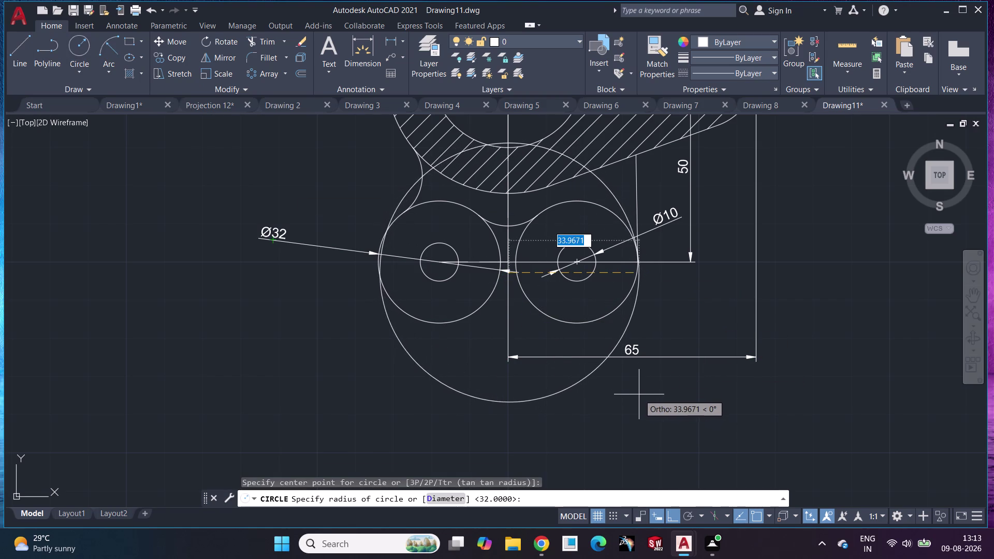
text(32)
key(Return)
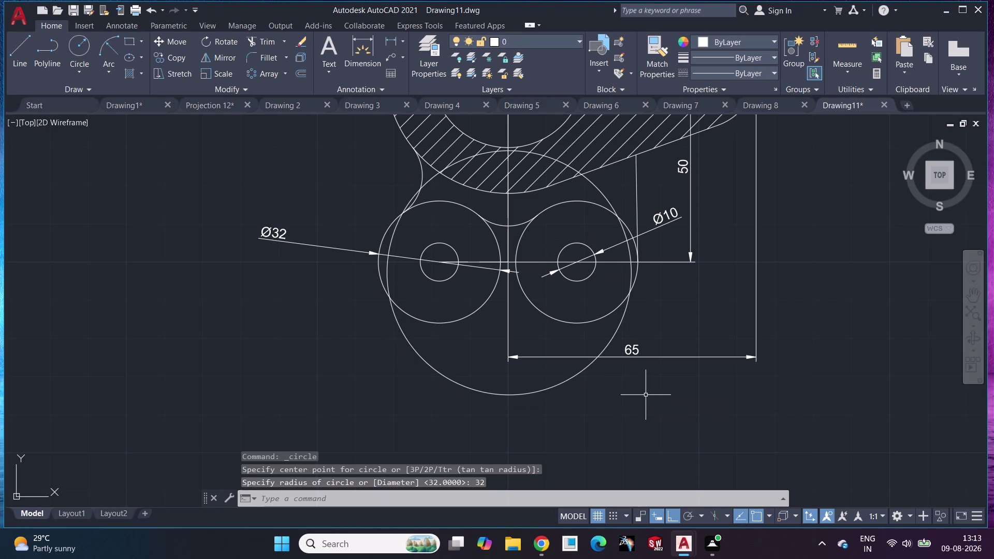
key(ctrl+z)
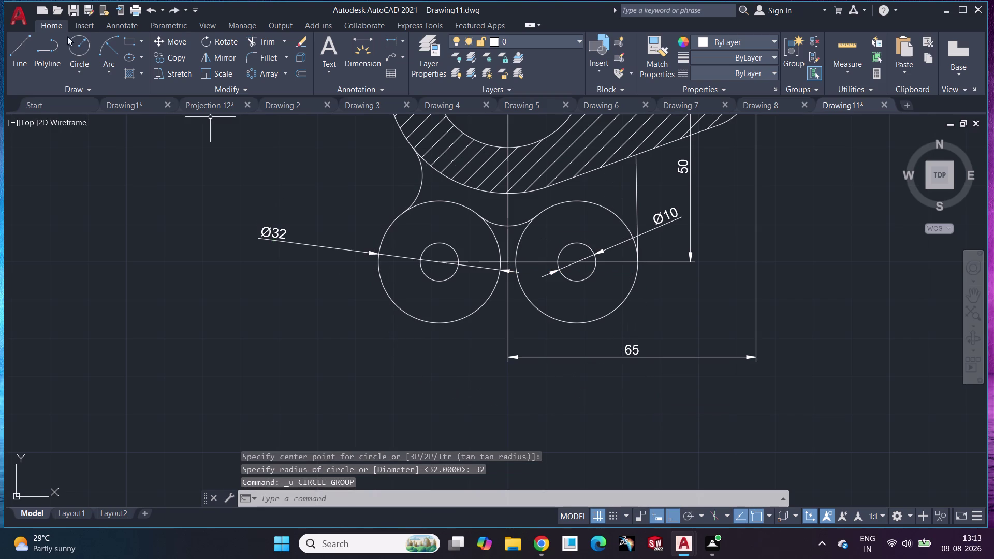
click(77, 50)
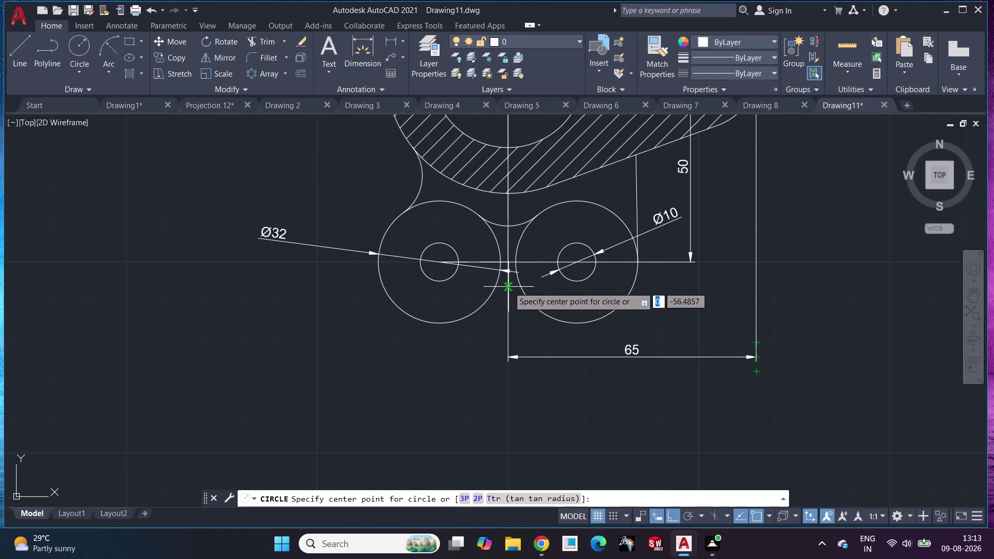
click(509, 286)
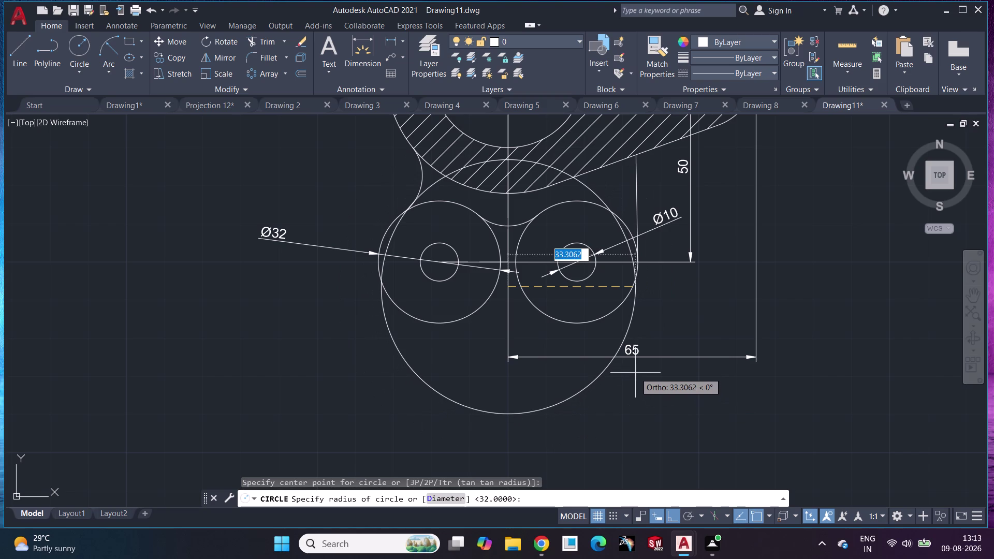
text(32)
key(Return)
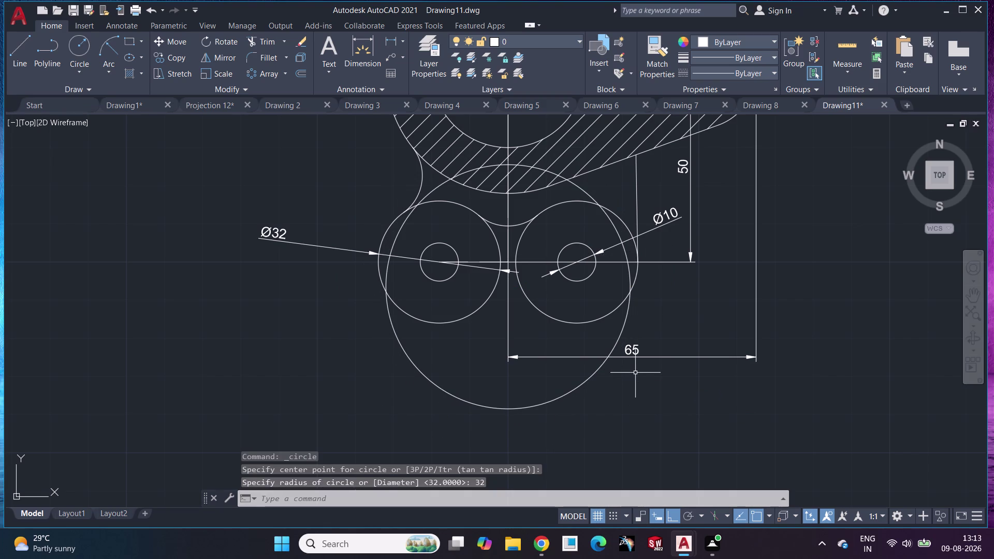
key(ctrl+z)
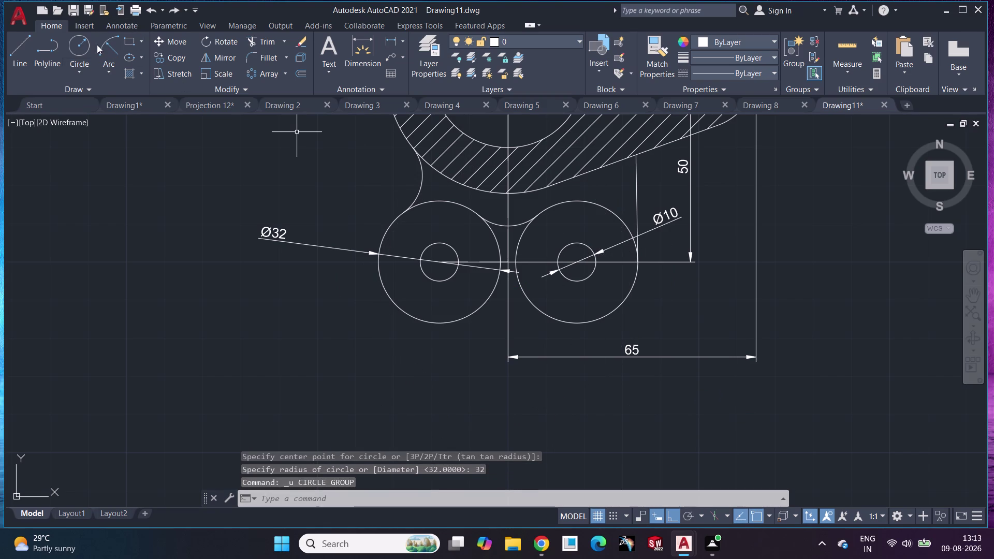
click(13, 51)
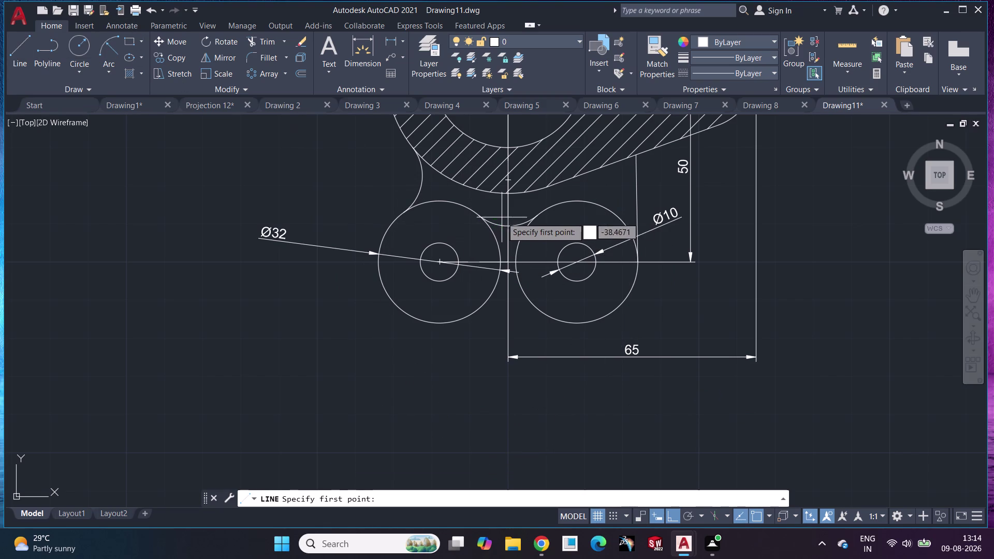
click(503, 210)
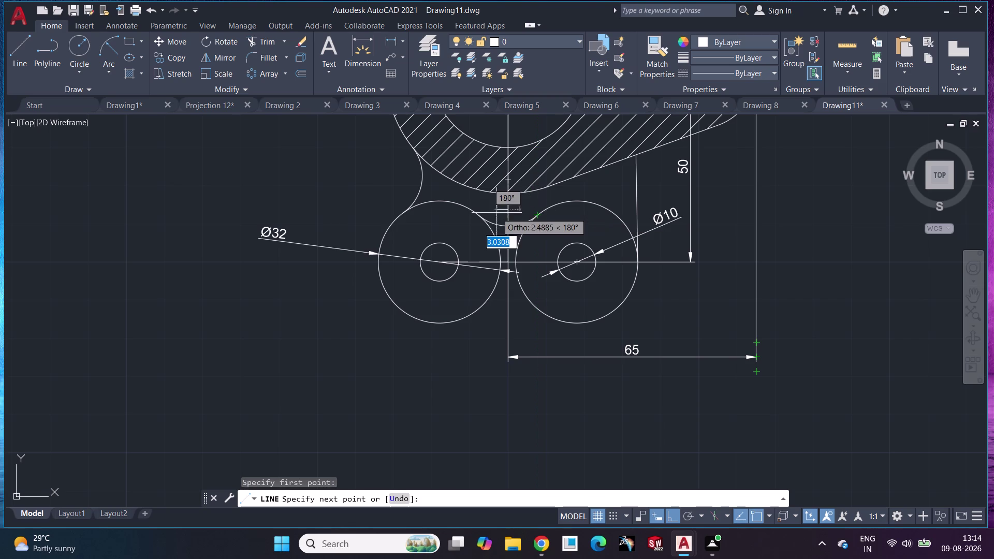
click(519, 215)
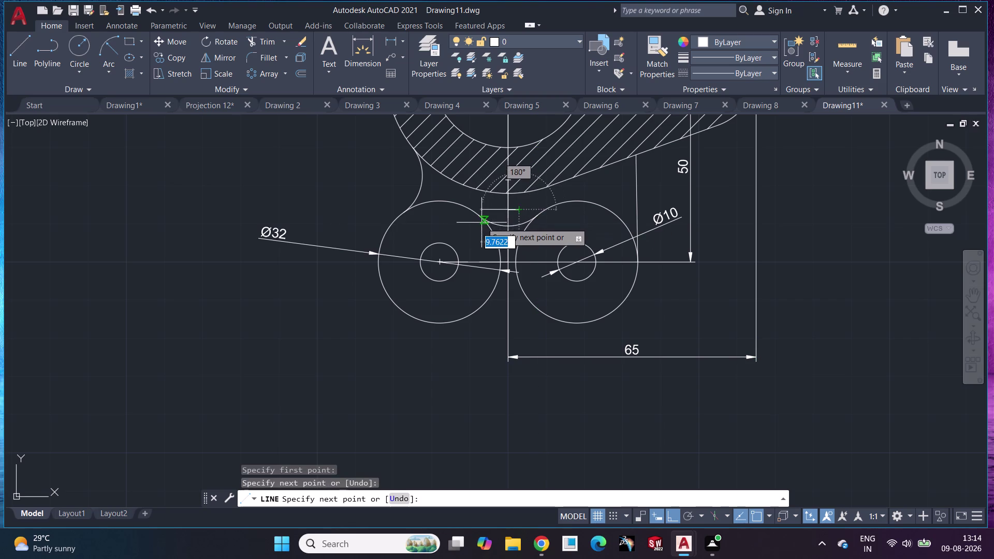
key(Escape)
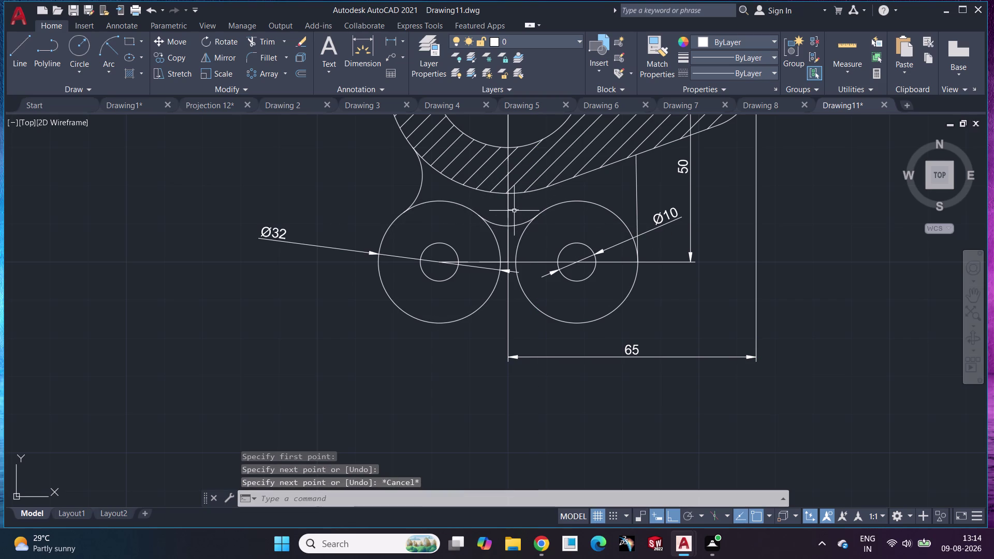
click(528, 211)
key(Escape)
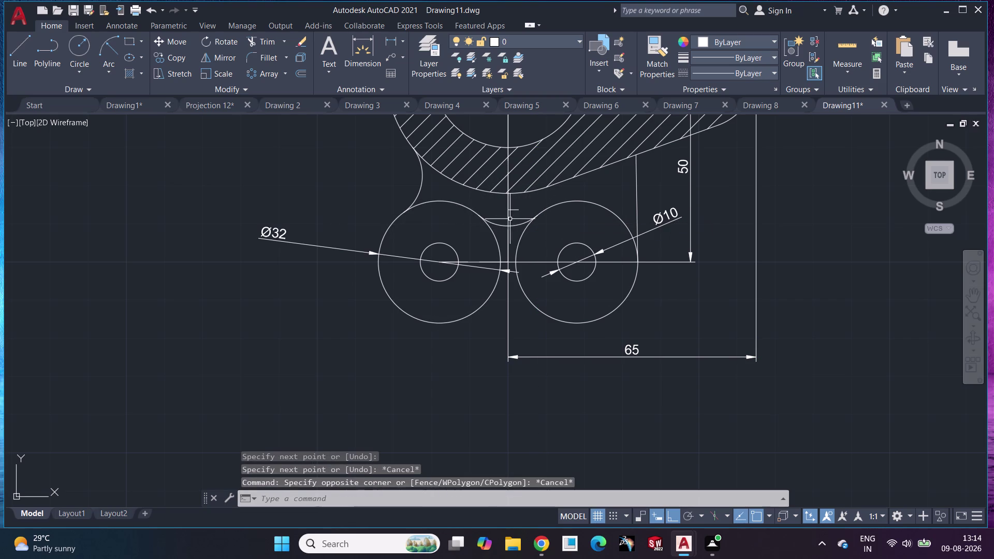
key(ctrl+z)
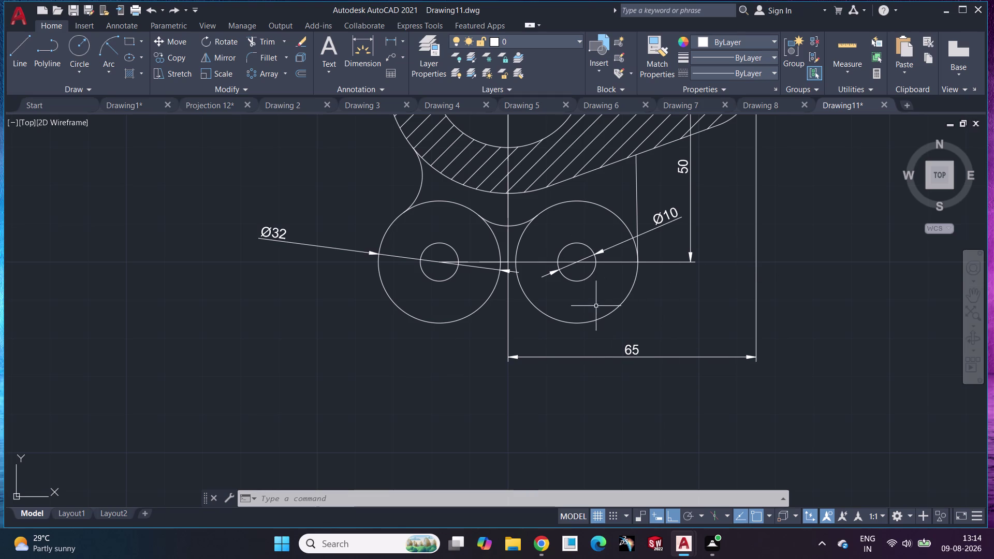
scroll(down, 3)
scroll(up, 3)
middle_drag(617, 411, 612, 438)
middle_drag(619, 297, 620, 362)
middle_drag(625, 324, 630, 351)
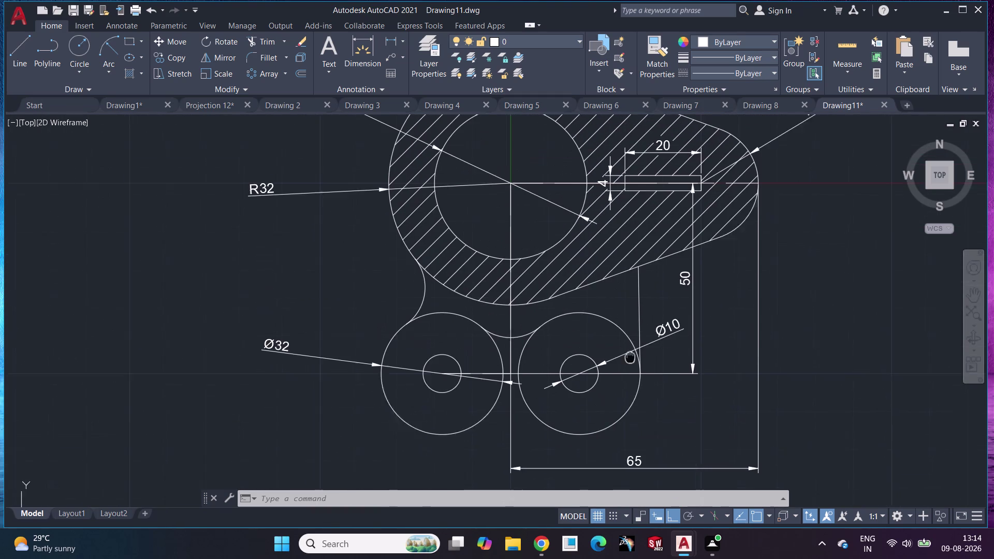
middle_drag(630, 351, 627, 364)
middle_drag(624, 322, 627, 333)
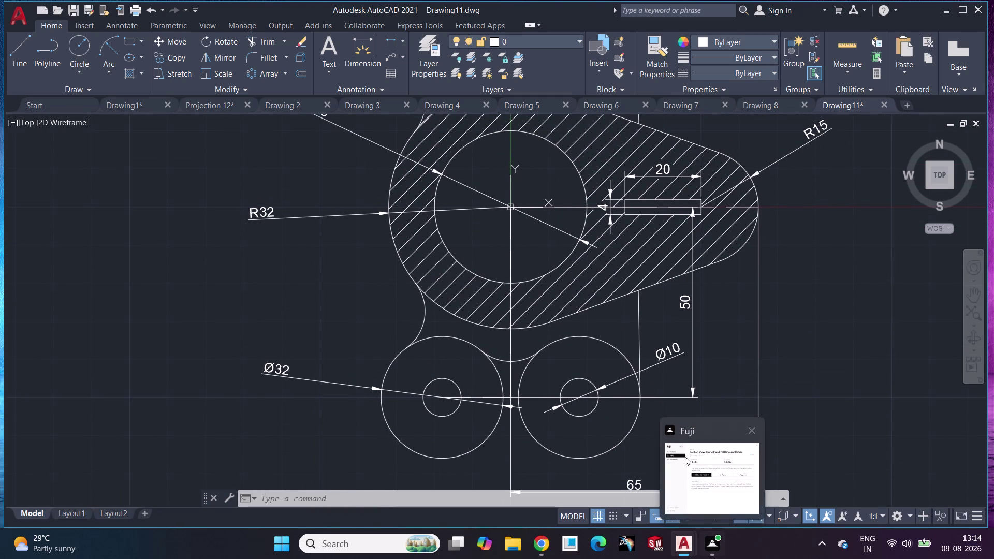